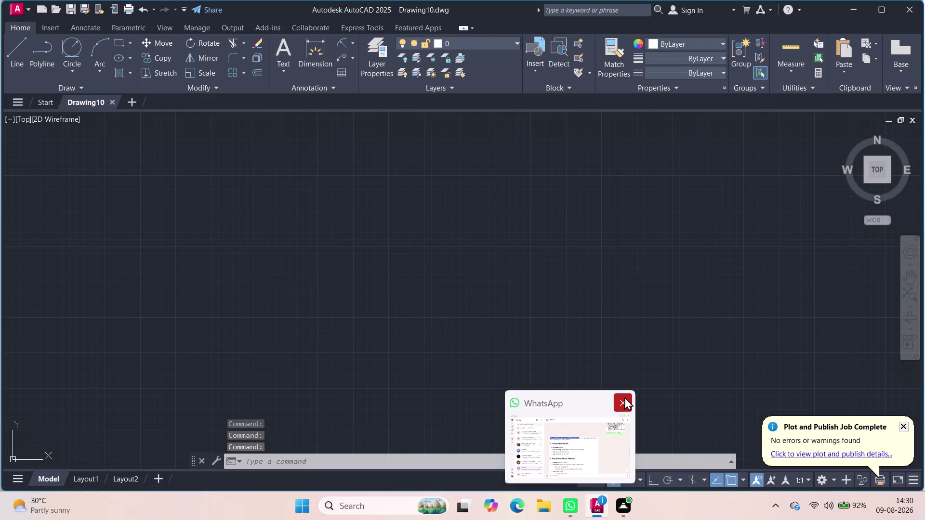
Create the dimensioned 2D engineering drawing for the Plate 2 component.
Dismiss the WhatsApp preview and start a circle centred left of the drawing centre, with Ortho on.
click(624, 397)
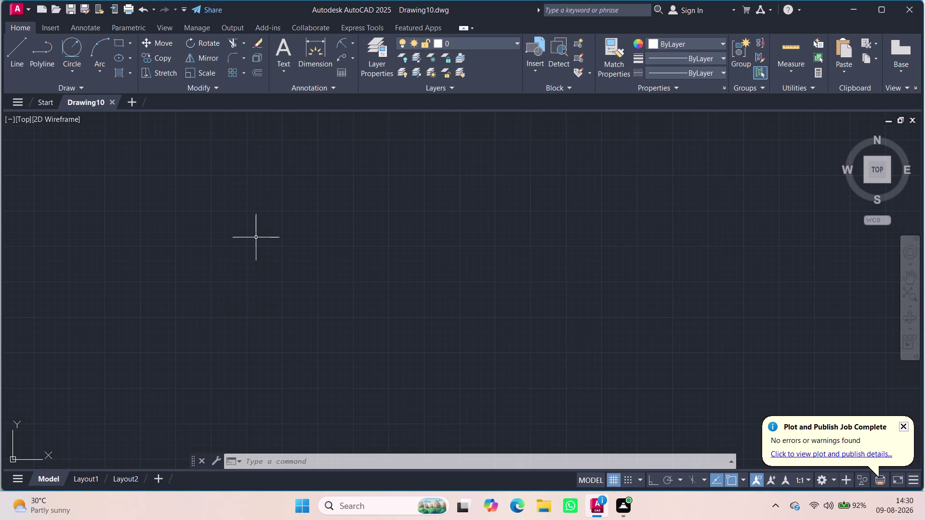
key(c)
key(Return)
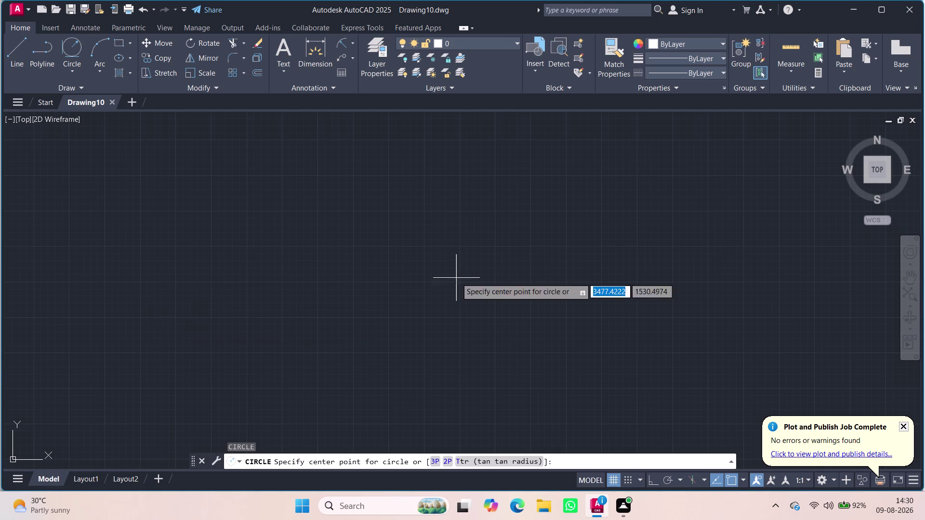
click(246, 266)
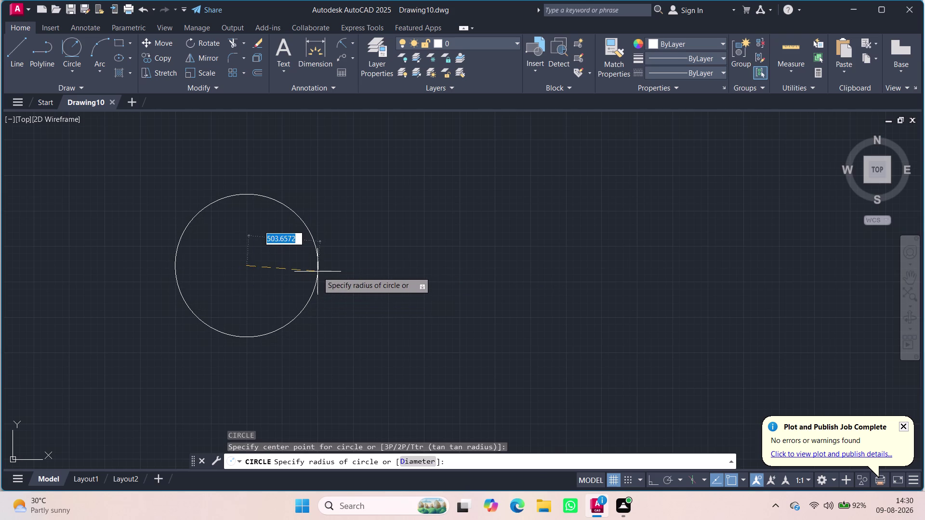
click(655, 483)
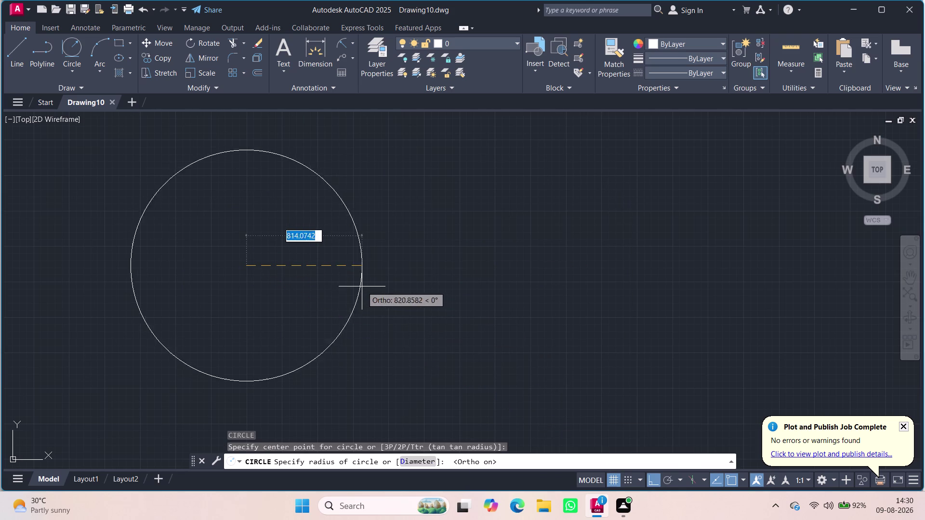
Give the circle a radius of 30 and begin another circle command.
scroll(down, 3)
scroll(up, 3)
scroll(up, 3)
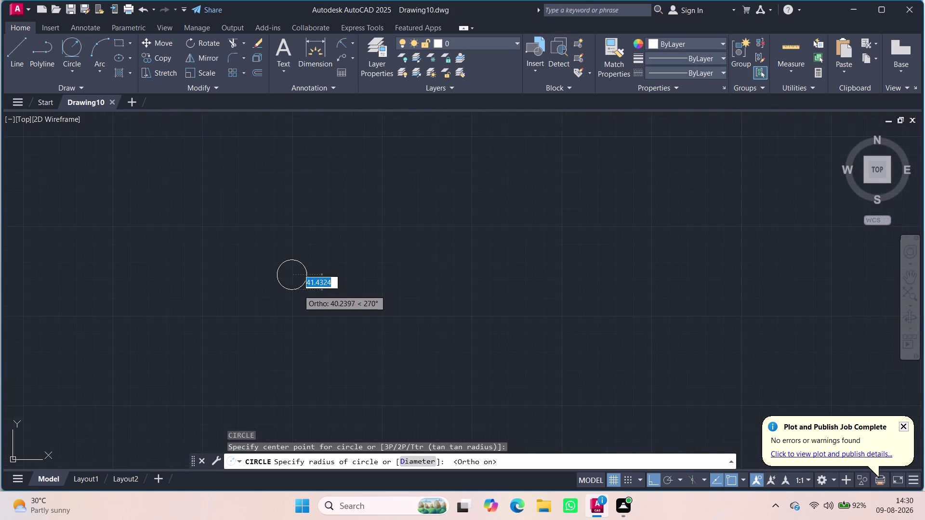
scroll(up, 3)
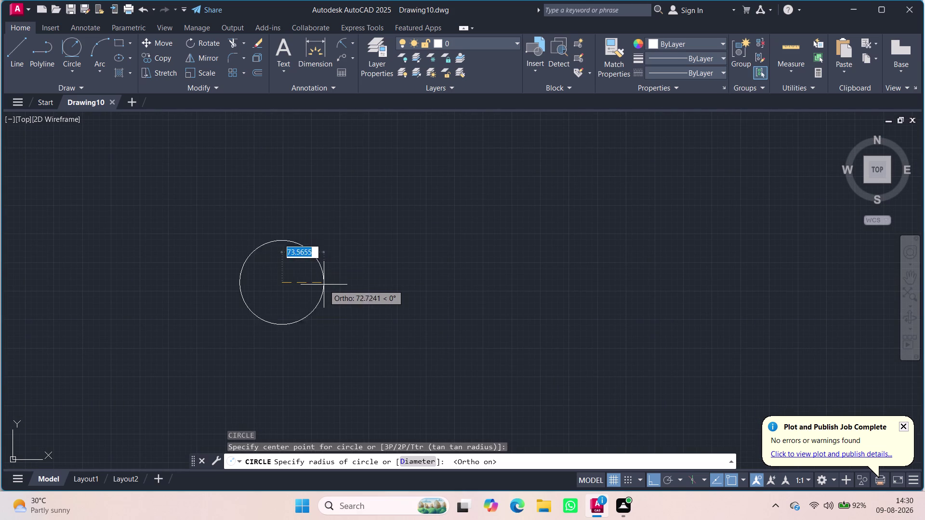
scroll(up, 3)
scroll(up, 3)
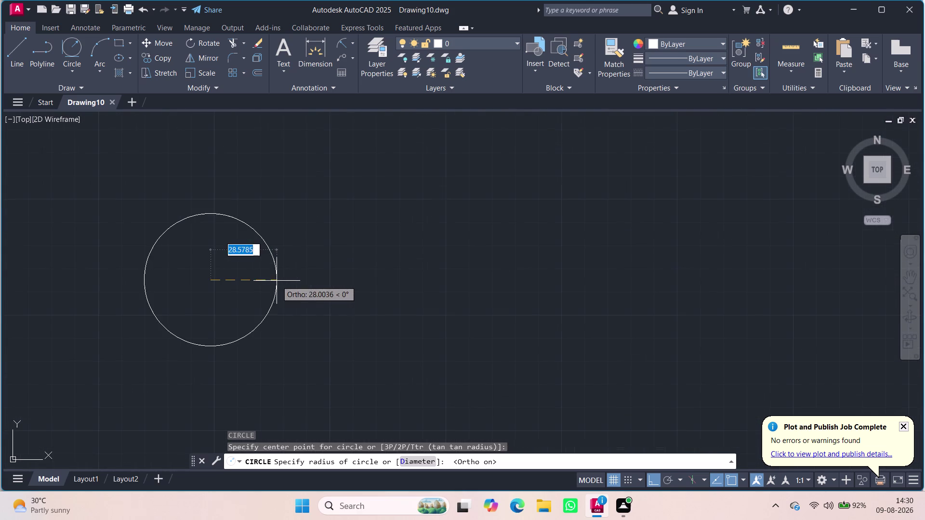
scroll(up, 3)
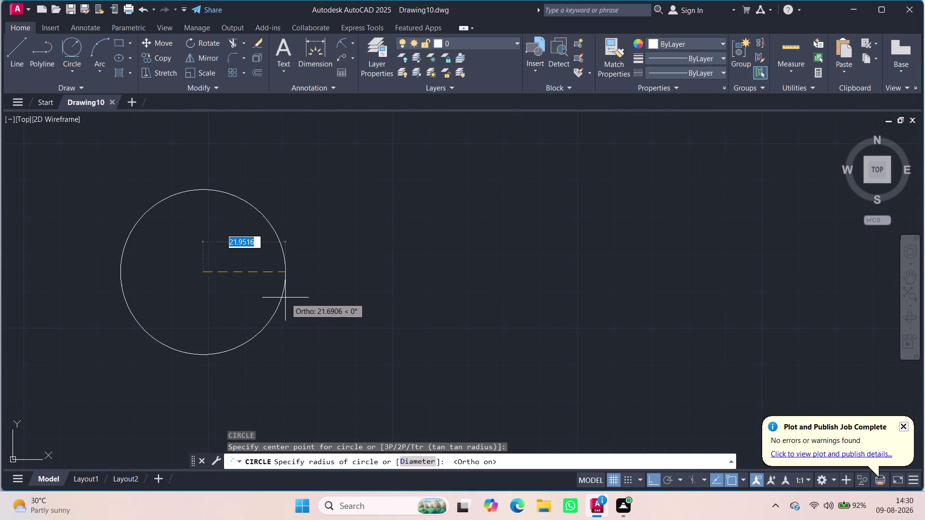
scroll(down, 3)
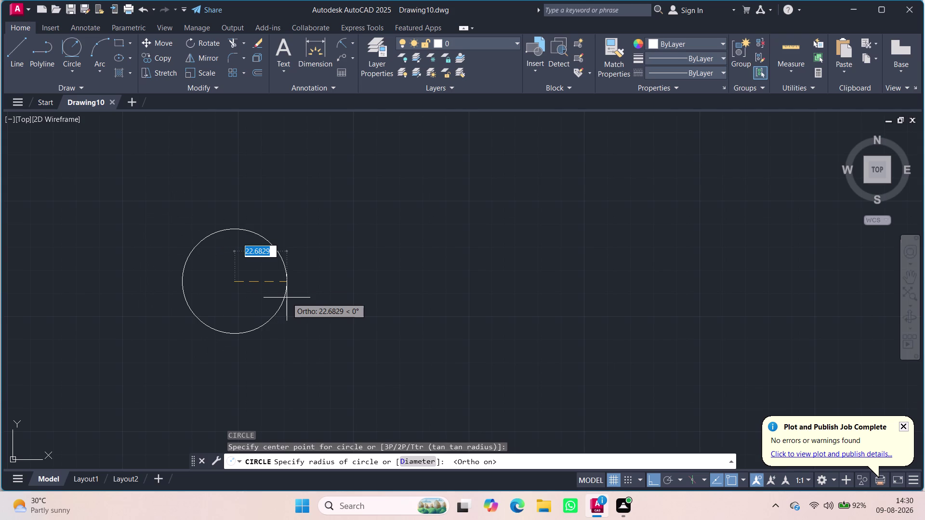
text(30)
key(Return)
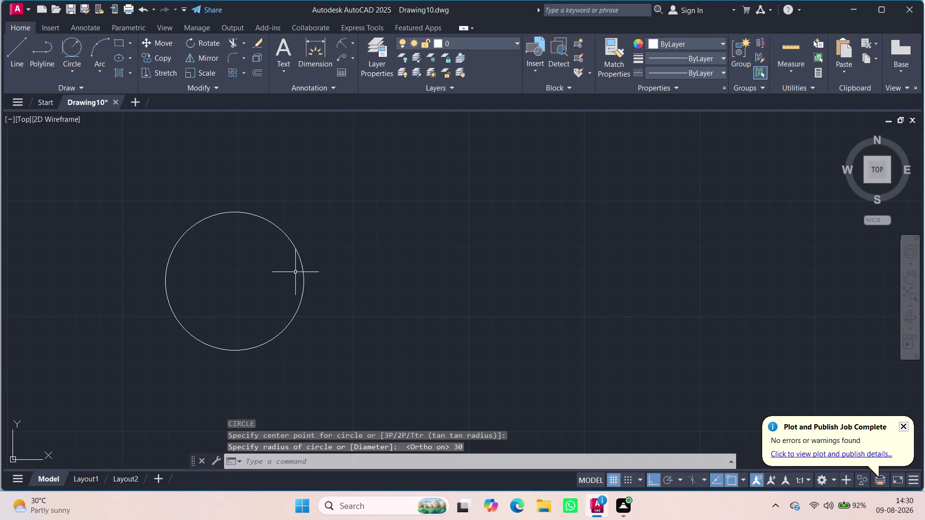
key(c)
key(Return)
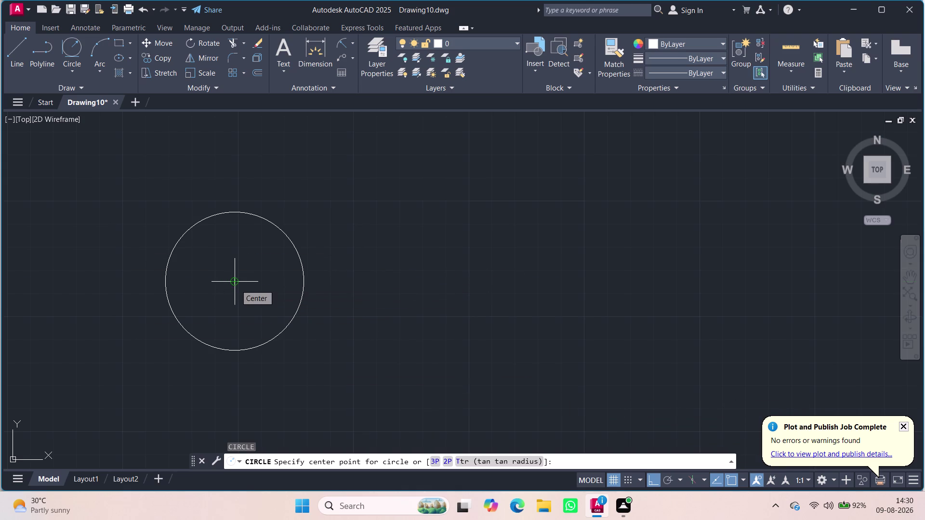
Draw a diameter-20 circle on the radius-30 circle's centre.
click(242, 286)
key(ctrl+z)
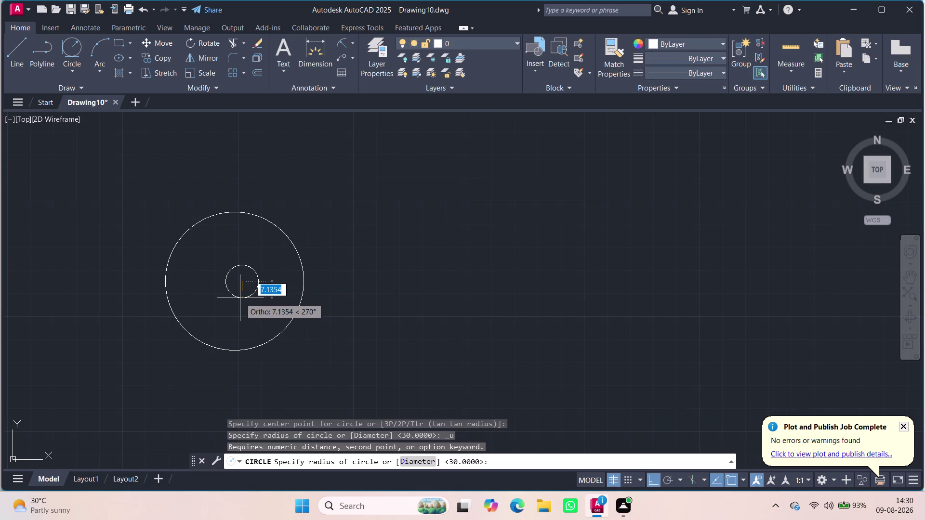
key(Escape)
key(space)
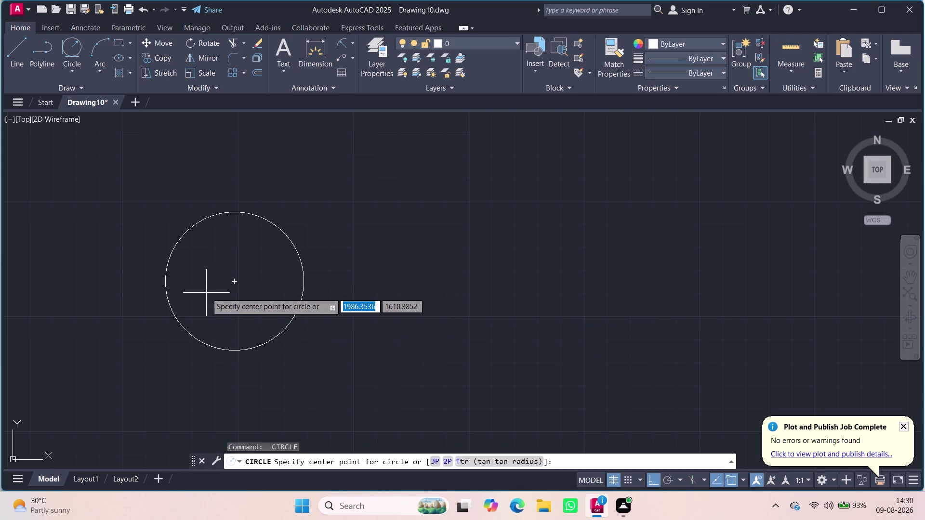
click(238, 282)
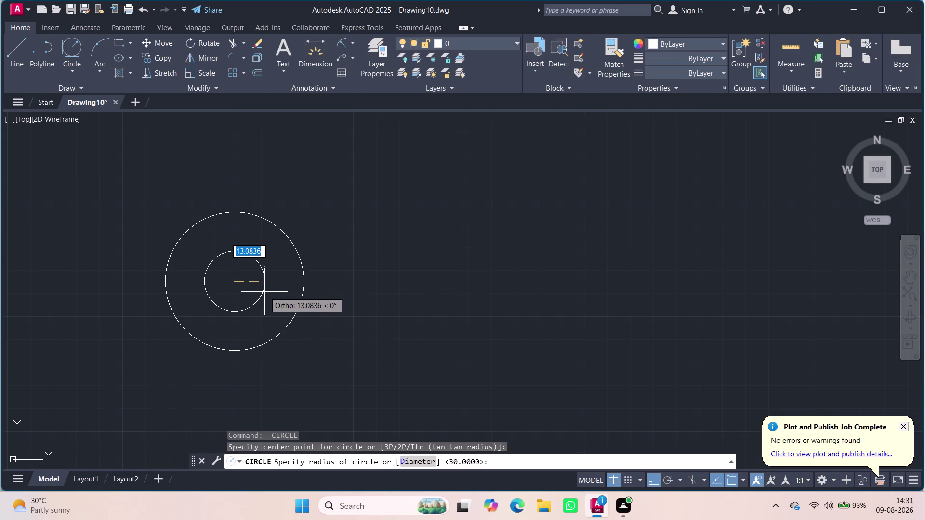
key(d)
key(Return)
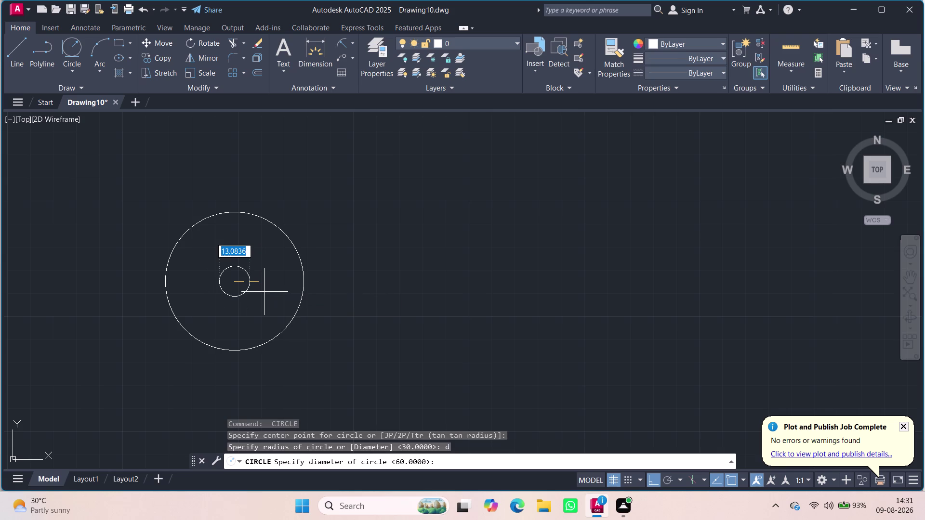
text(20)
key(Return)
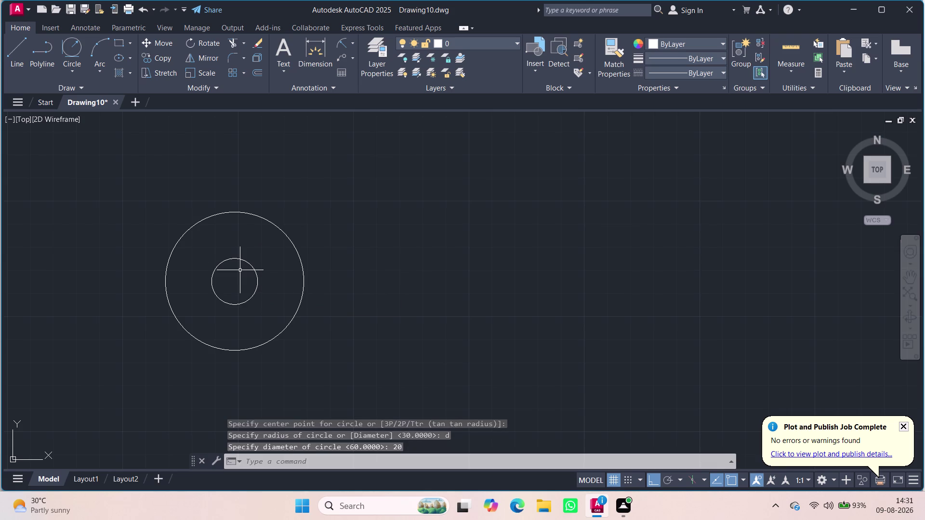
Draw a diameter-30 circle on the same shared centre.
key(space)
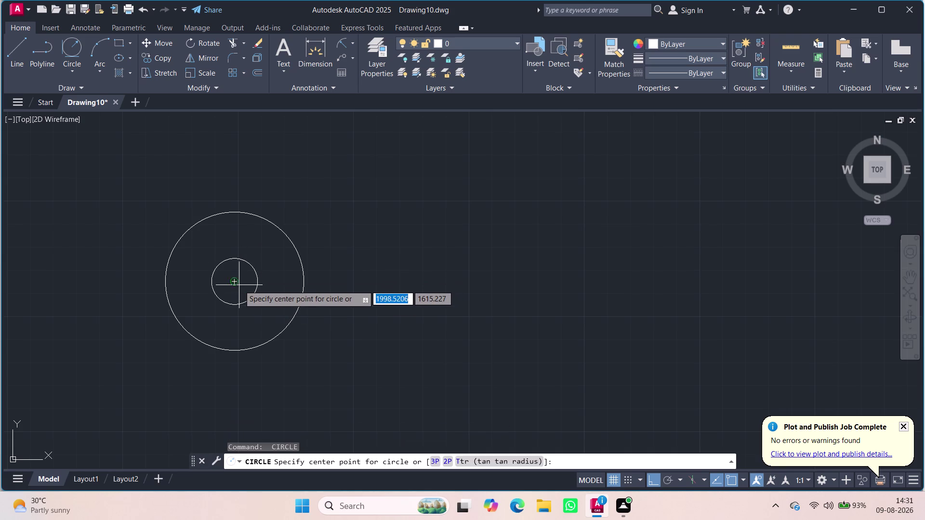
click(237, 284)
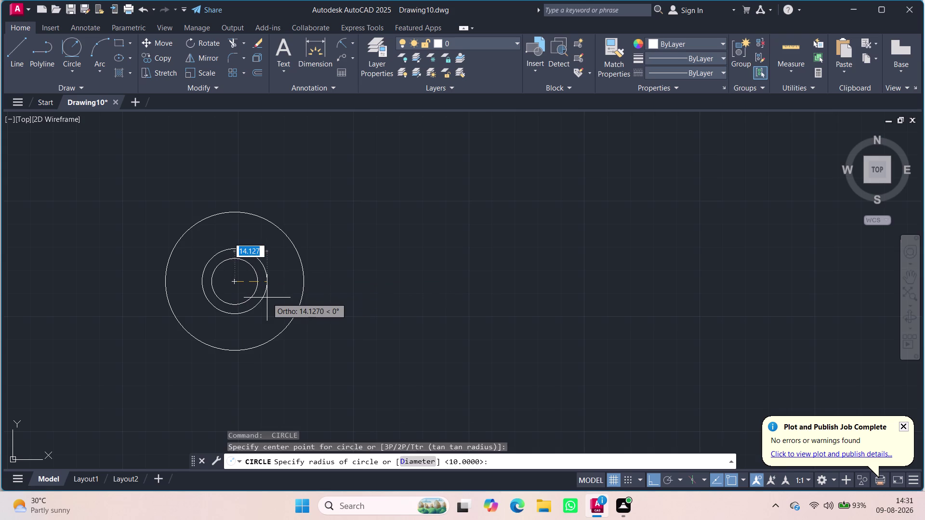
key(3)
key(BackSpace)
key(d)
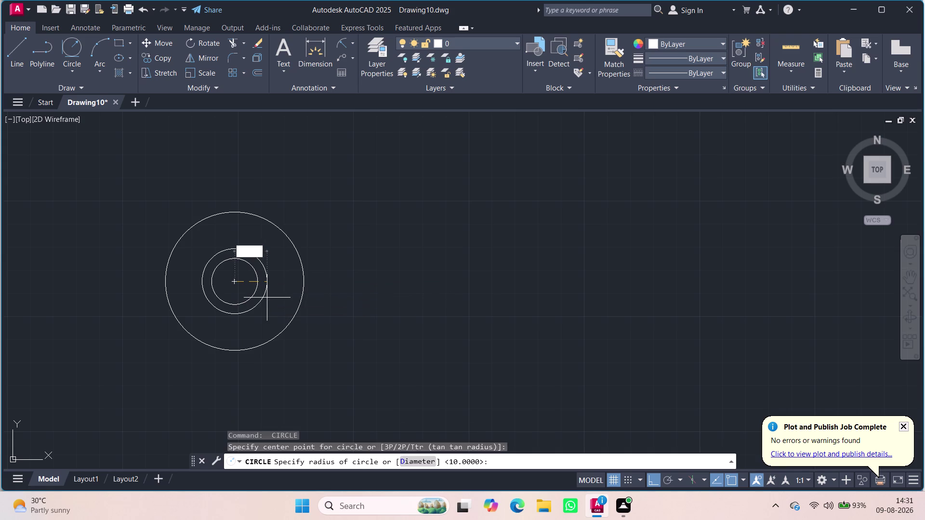
key(Return)
text(30)
key(Return)
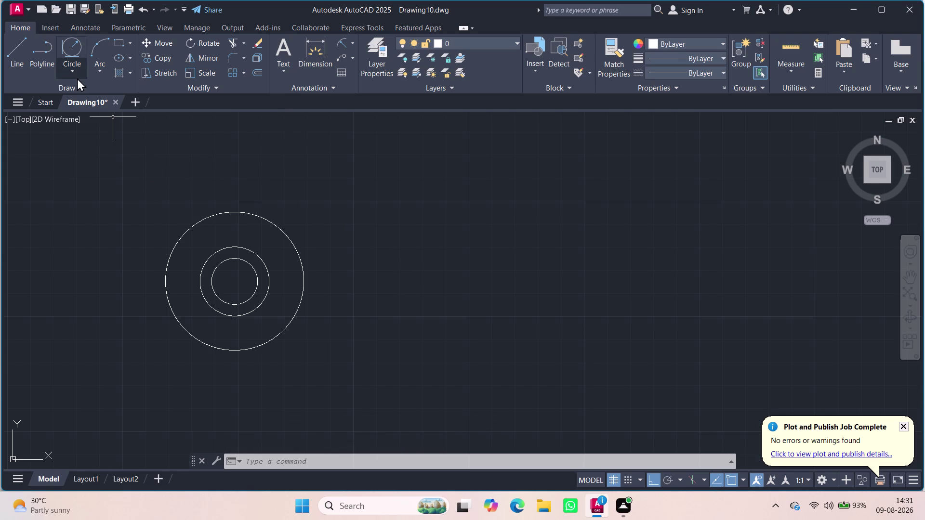
Draw equal horizontal lines rightward from the outer circle's top and bottom quadrants.
key(l)
key(Return)
click(231, 214)
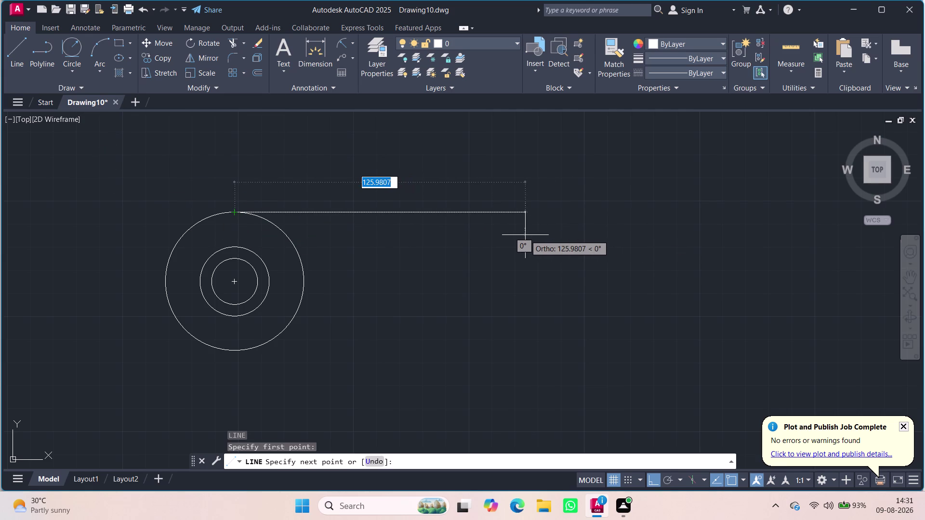
click(460, 238)
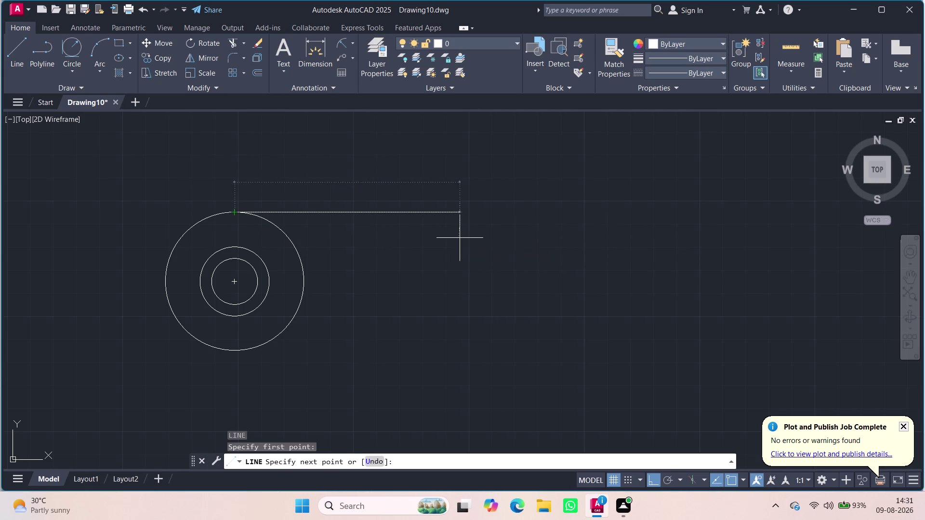
key(Escape)
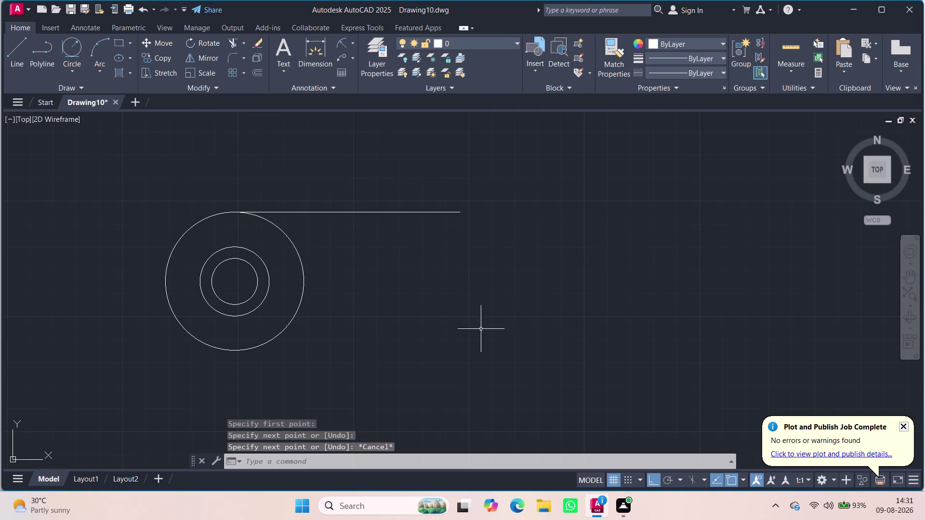
key(space)
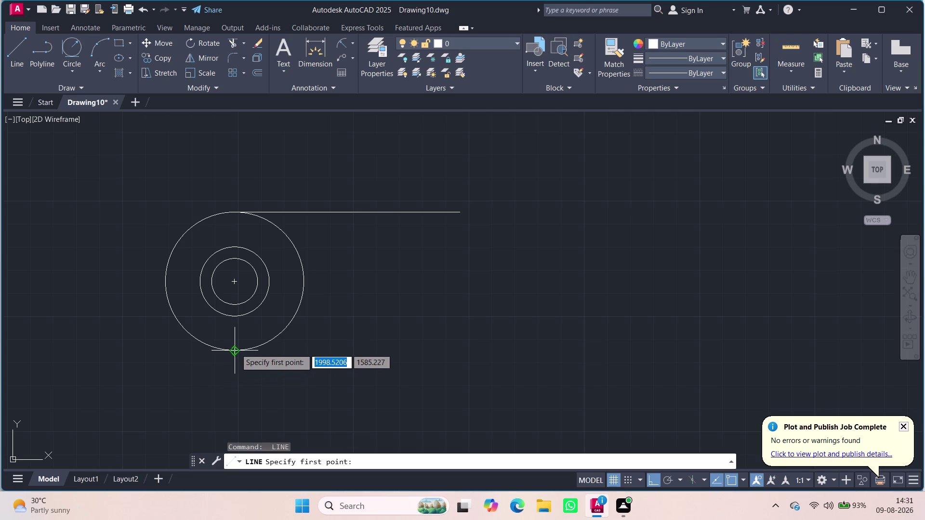
click(236, 349)
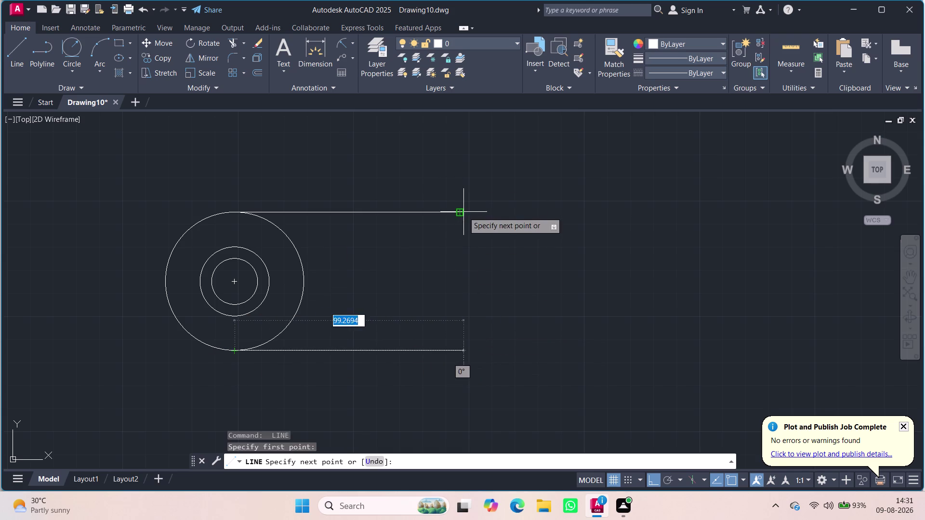
click(463, 352)
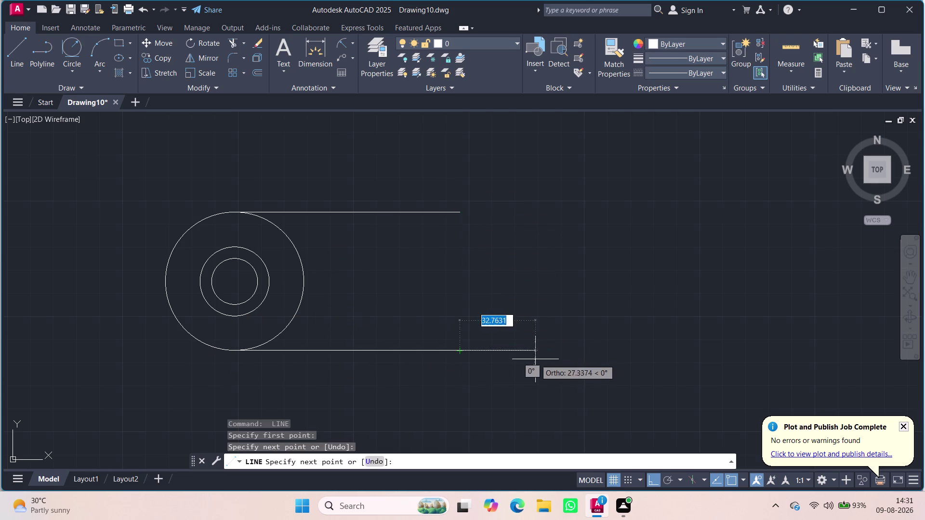
key(Escape)
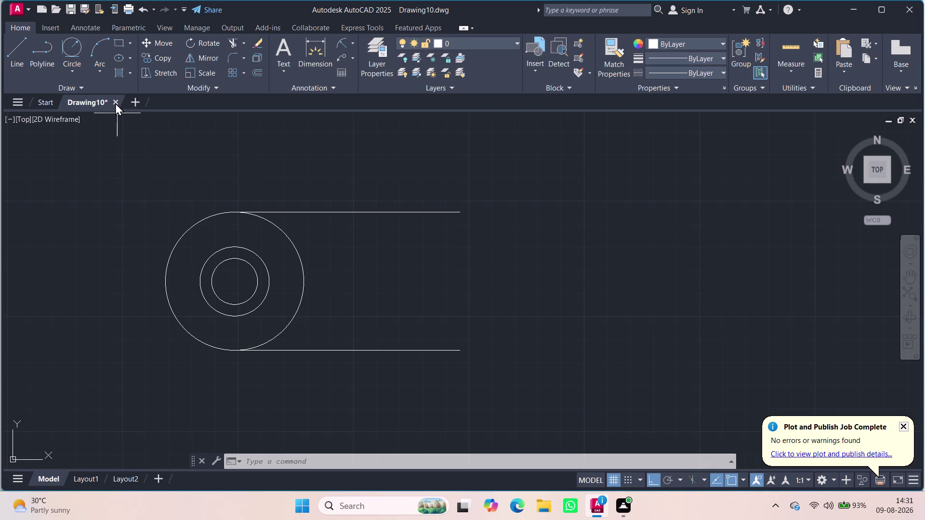
Draw a 48-unit horizontal line right from the circles' centre.
key(l)
key(Return)
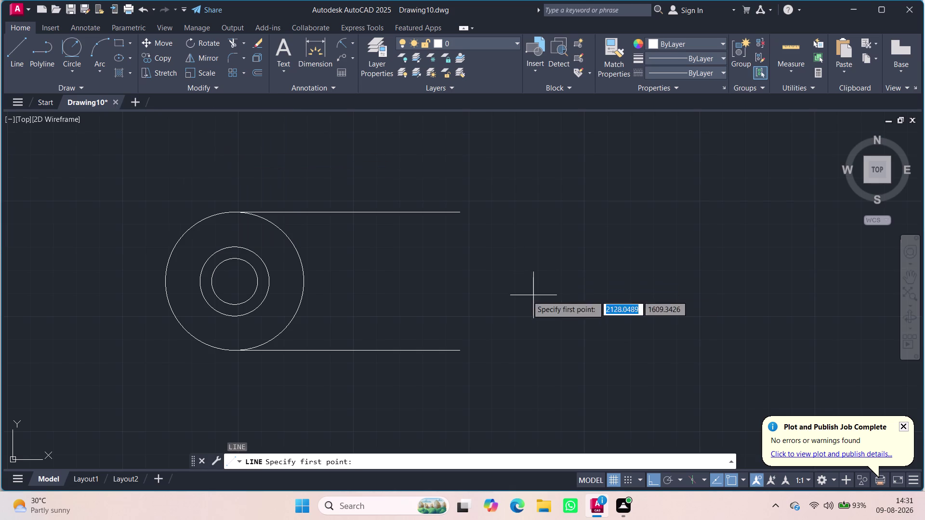
click(234, 281)
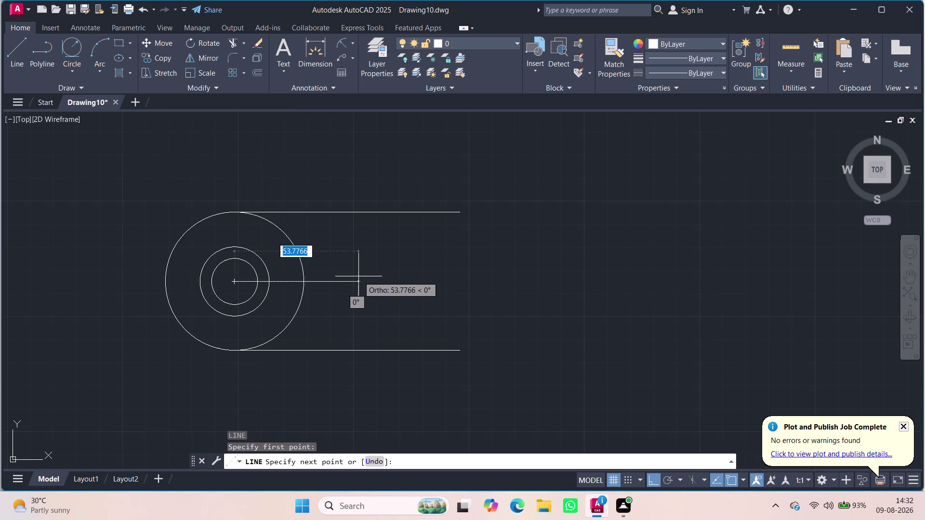
text(48)
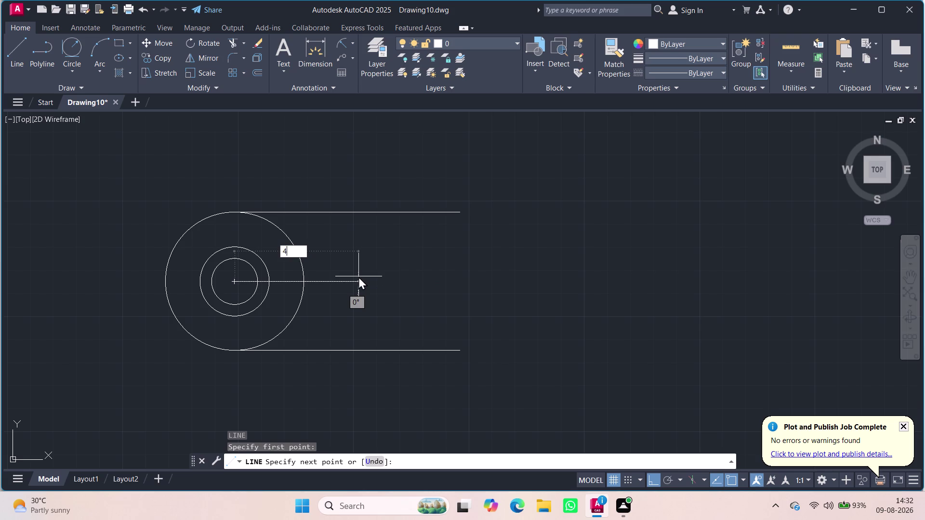
key(Return)
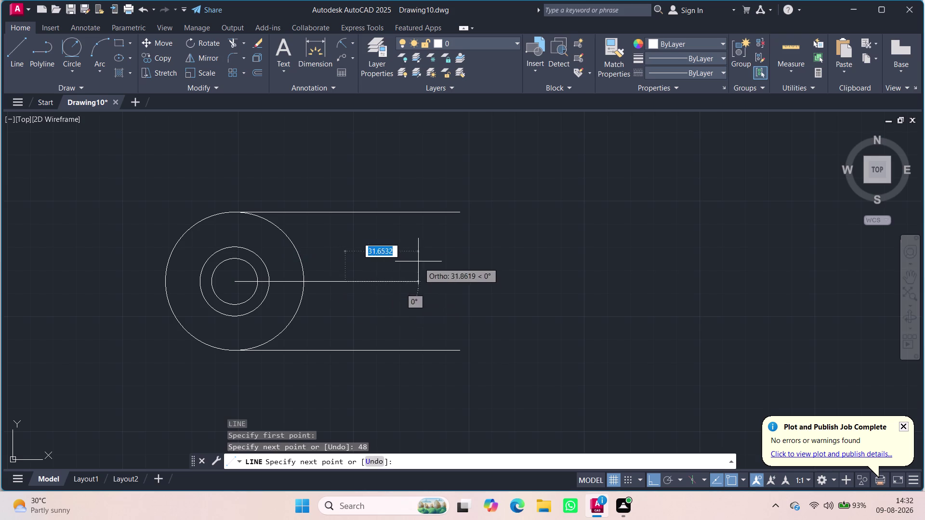
key(Escape)
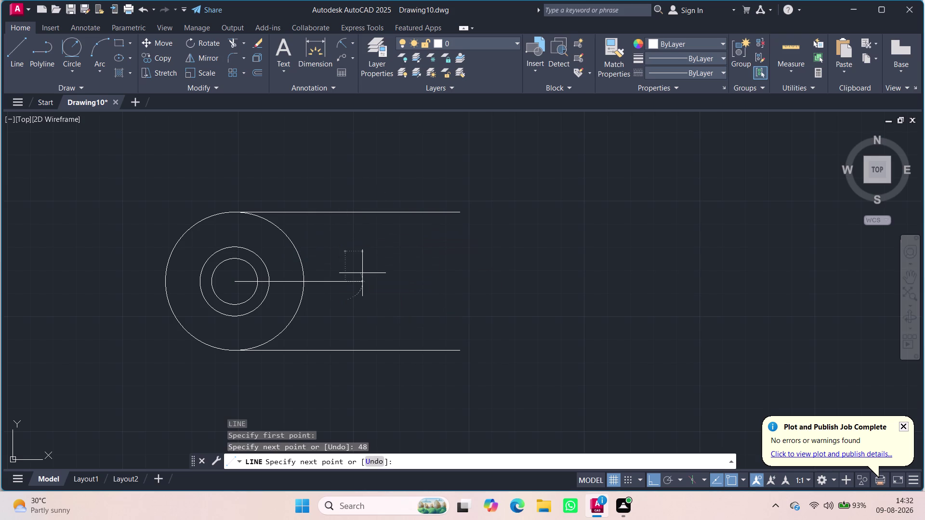
Draw a diameter-10 circle at the centre line's right end.
key(c)
key(Return)
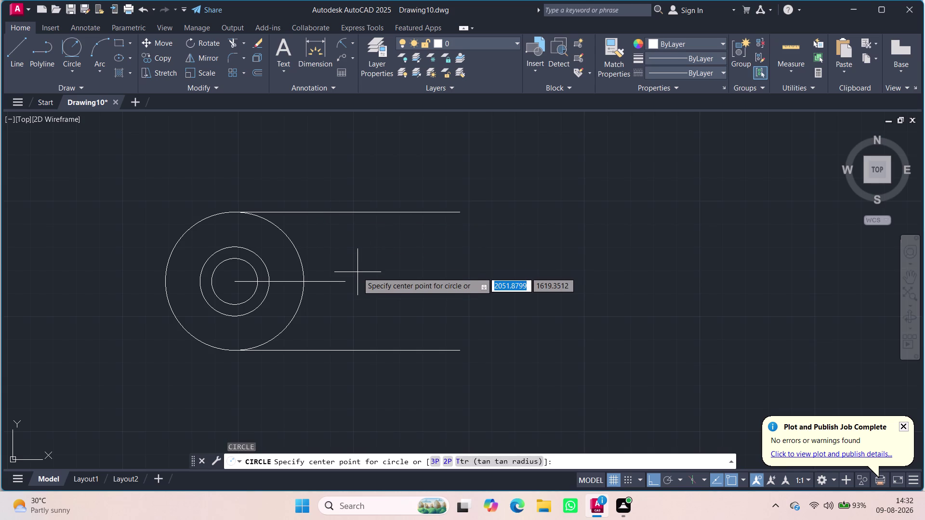
click(346, 283)
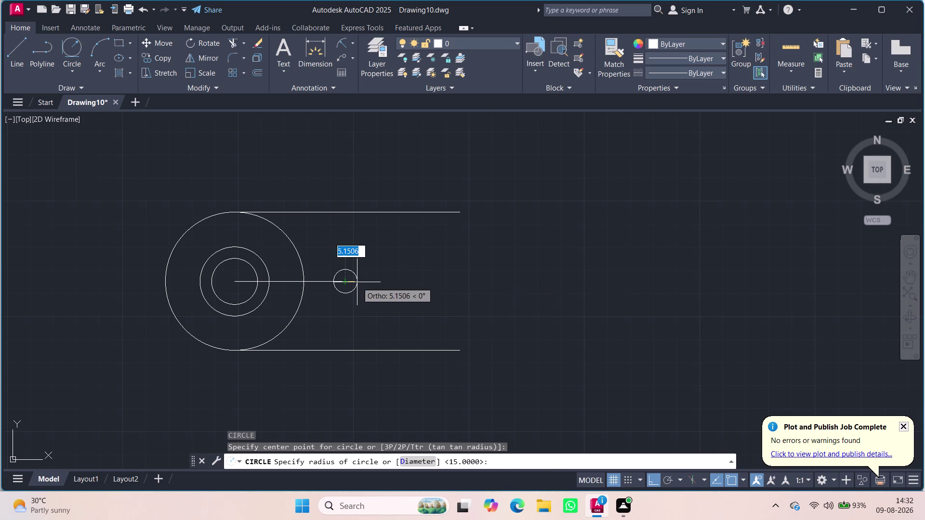
key(d)
key(Return)
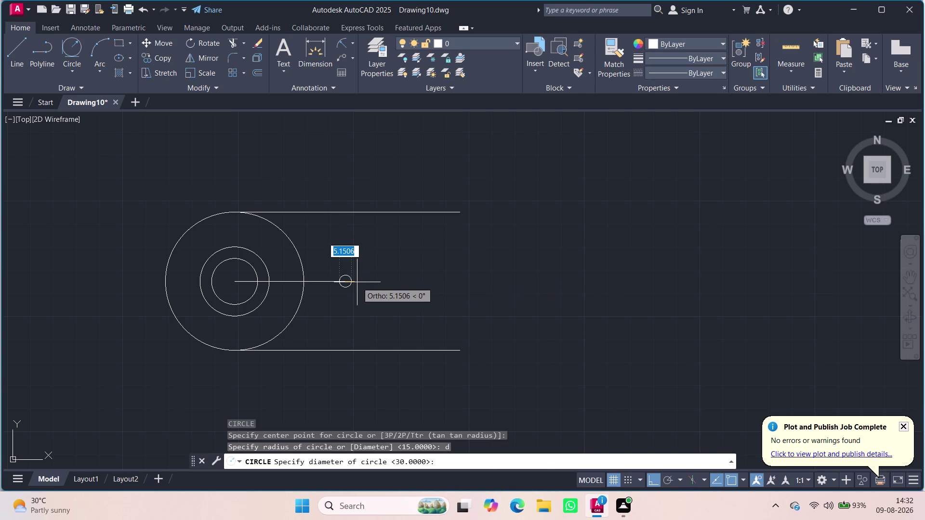
text(10)
key(Return)
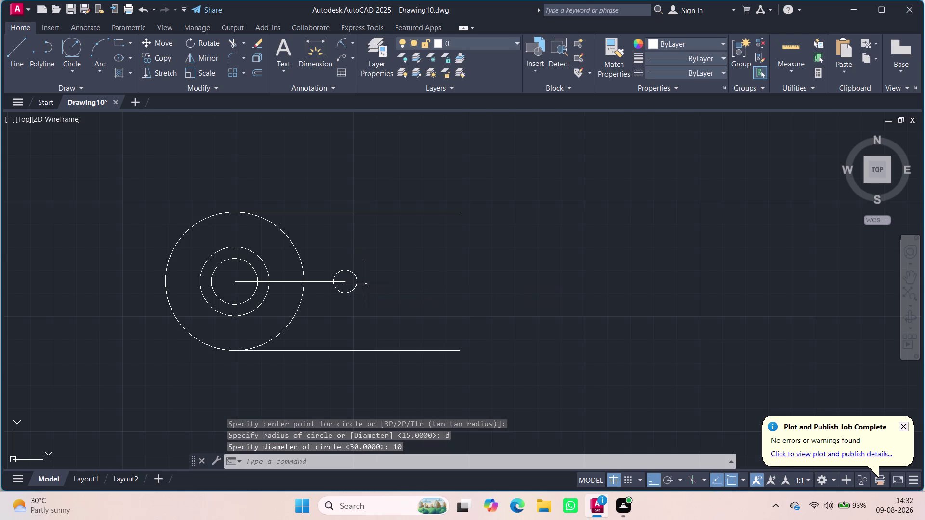
Delete the short centre line and draw a long horizontal line through the bosses.
click(316, 281)
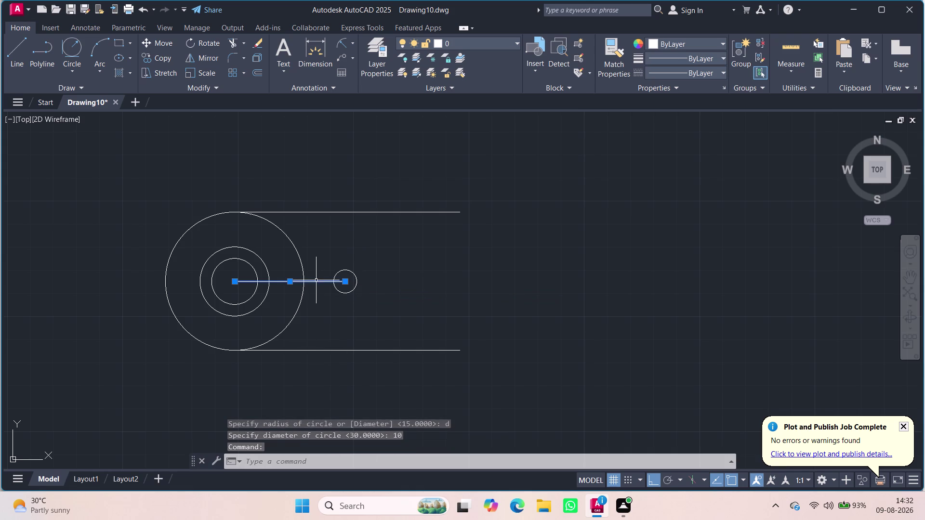
key(Delete)
key(l)
key(Return)
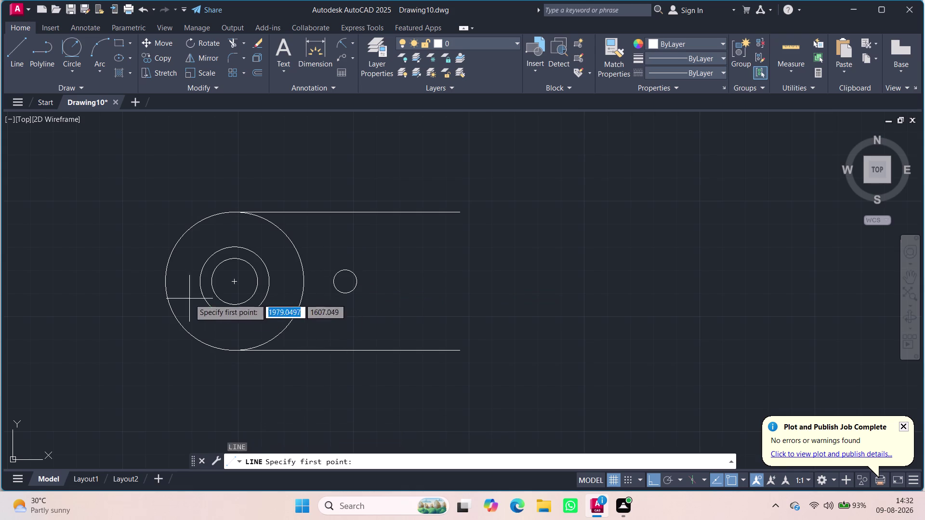
click(120, 282)
click(719, 316)
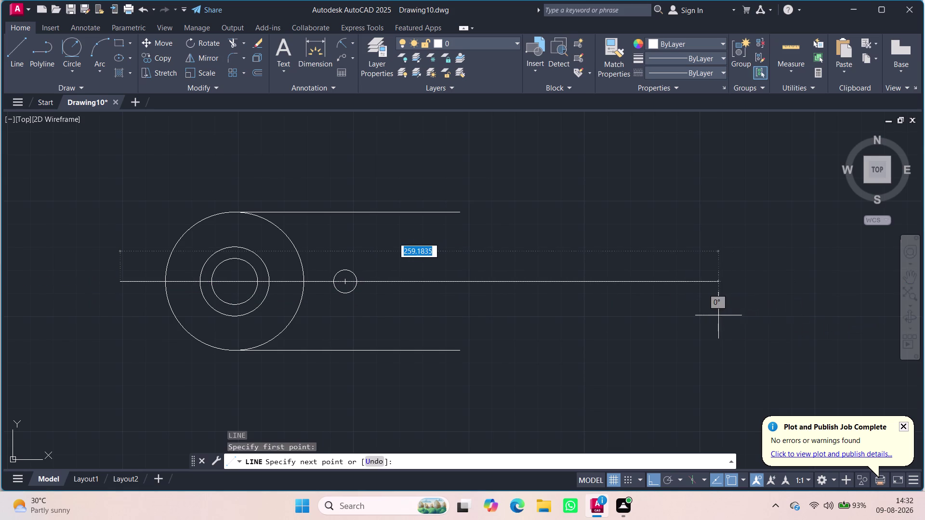
key(Escape)
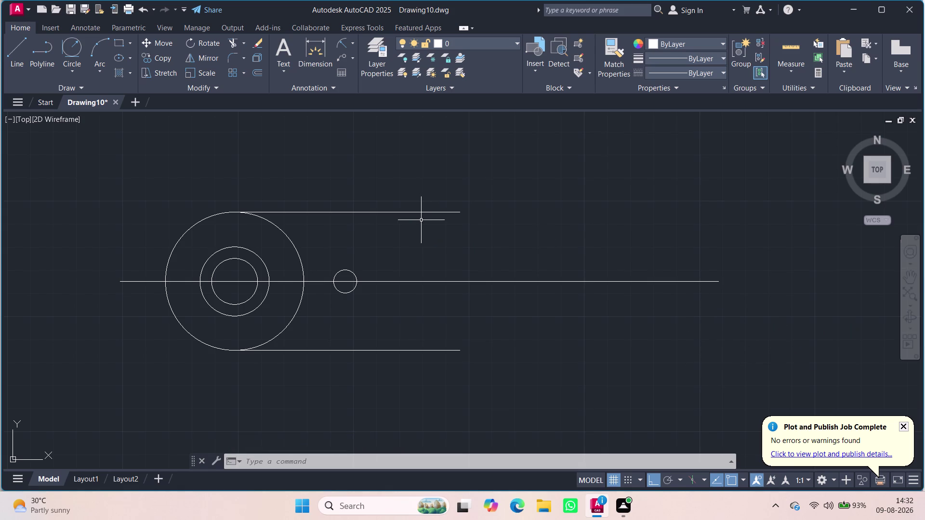
key(l)
key(Return)
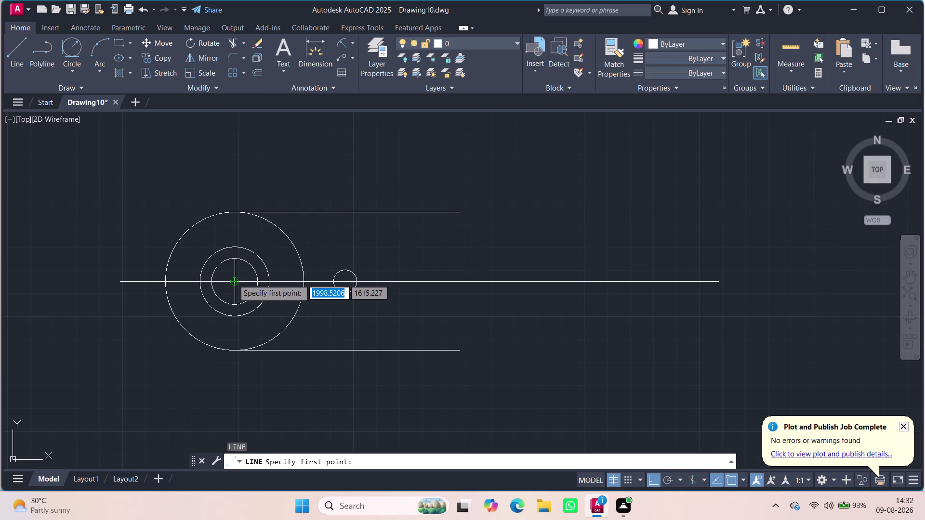
click(233, 280)
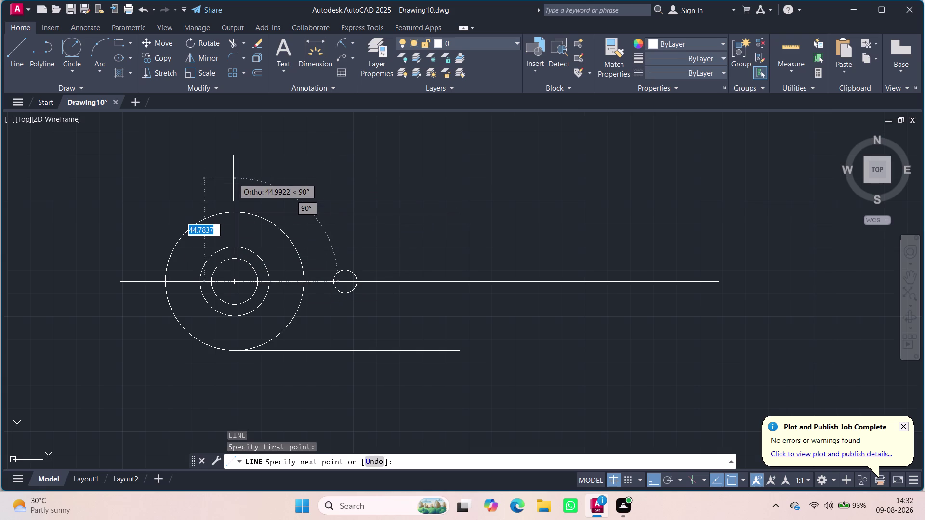
scroll(up, 3)
scroll(up, 3)
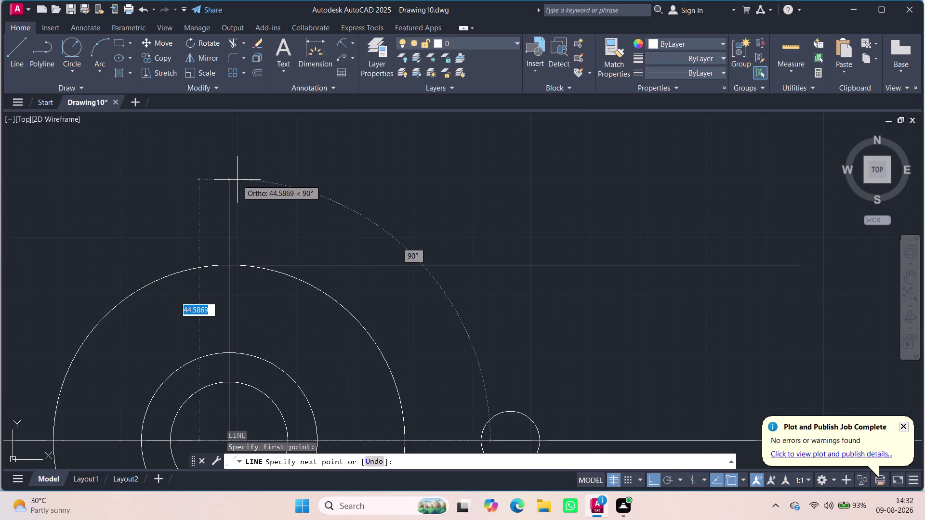
scroll(up, 3)
scroll(down, 3)
scroll(down, 3)
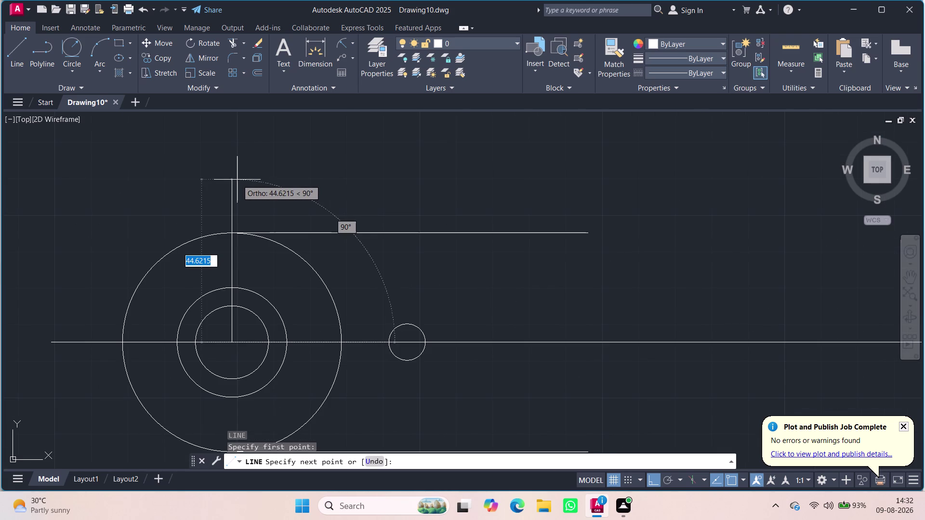
scroll(up, 3)
scroll(up, 3)
scroll(down, 3)
scroll(up, 3)
scroll(up, 3)
scroll(up, 3)
scroll(up, 3)
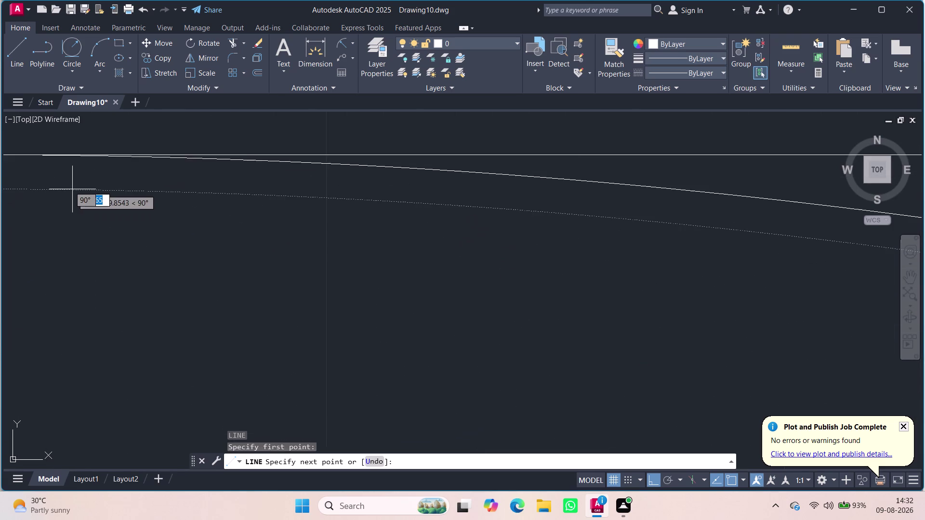
scroll(up, 3)
scroll(down, 3)
scroll(up, 3)
scroll(down, 3)
scroll(down, 3)
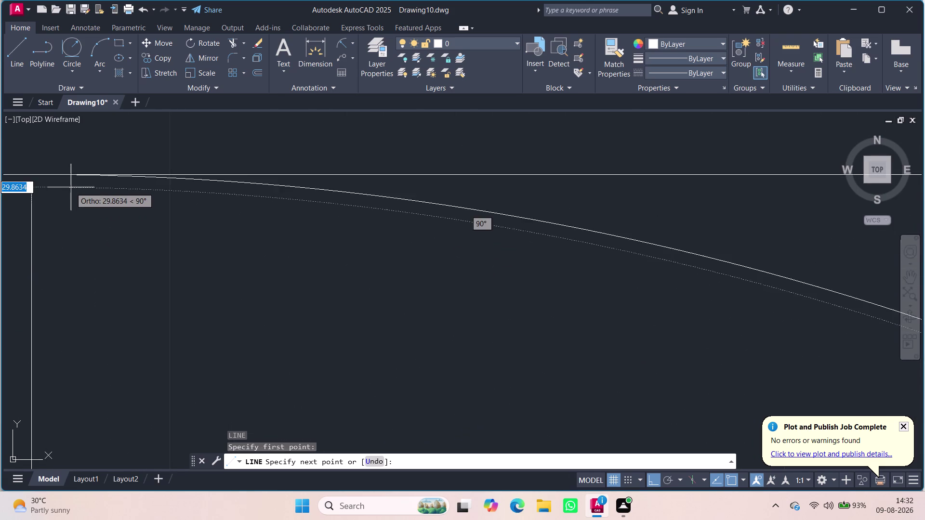
scroll(up, 3)
scroll(down, 3)
scroll(up, 3)
scroll(down, 3)
scroll(up, 3)
scroll(down, 3)
scroll(down, 3)
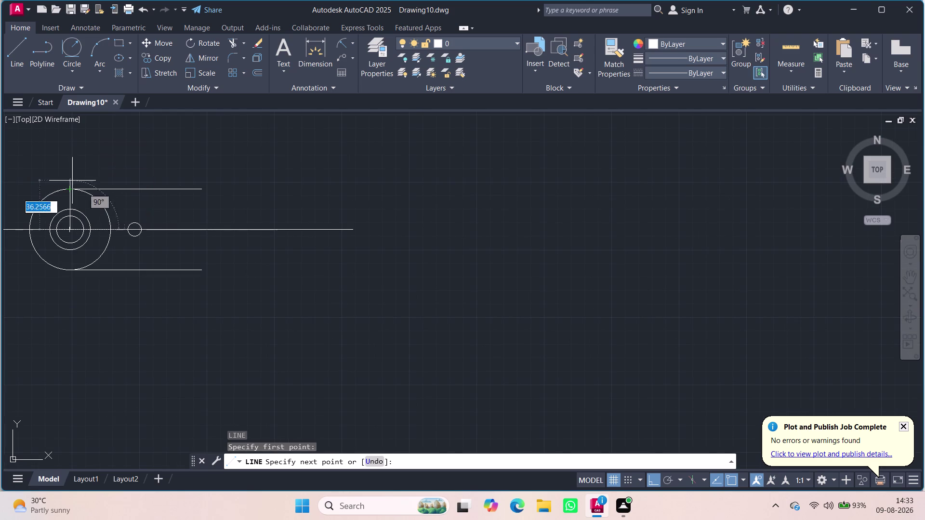
middle_drag(110, 311, 331, 301)
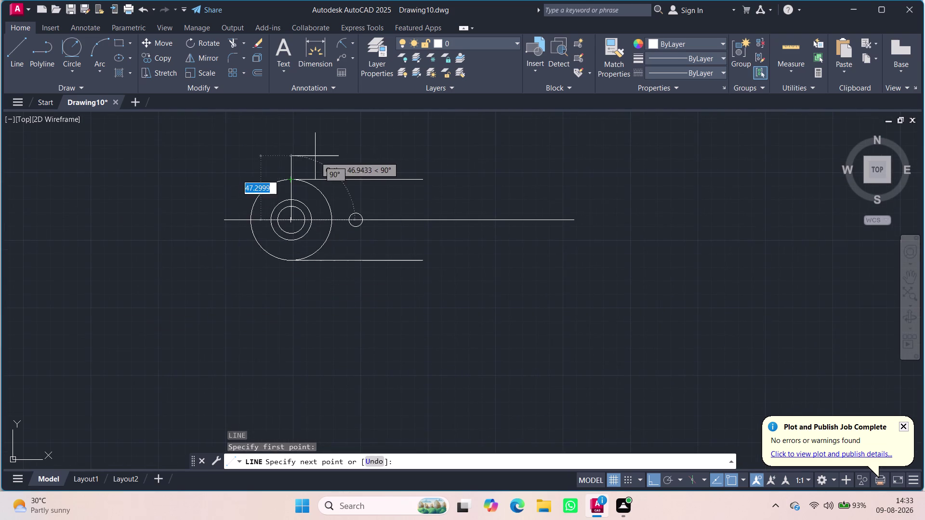
scroll(up, 3)
scroll(up, 3)
scroll(down, 3)
scroll(up, 3)
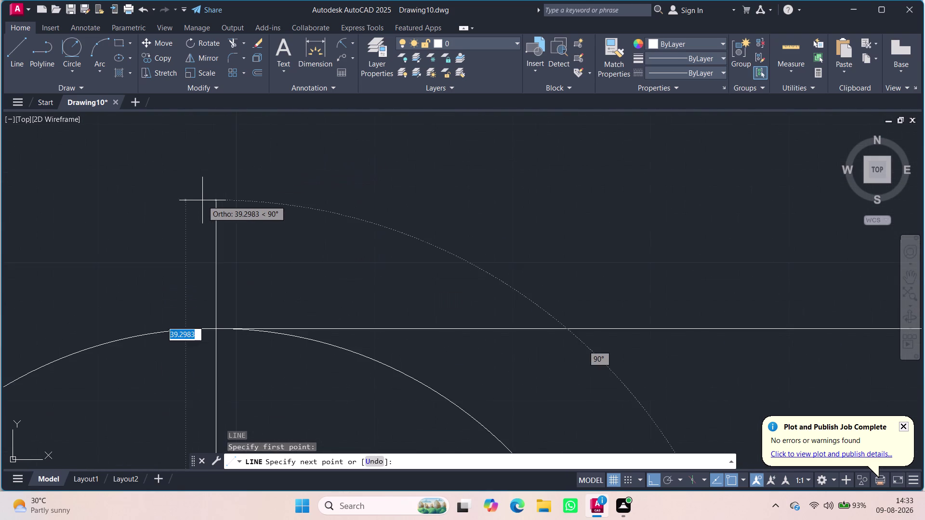
scroll(down, 3)
scroll(down, 3)
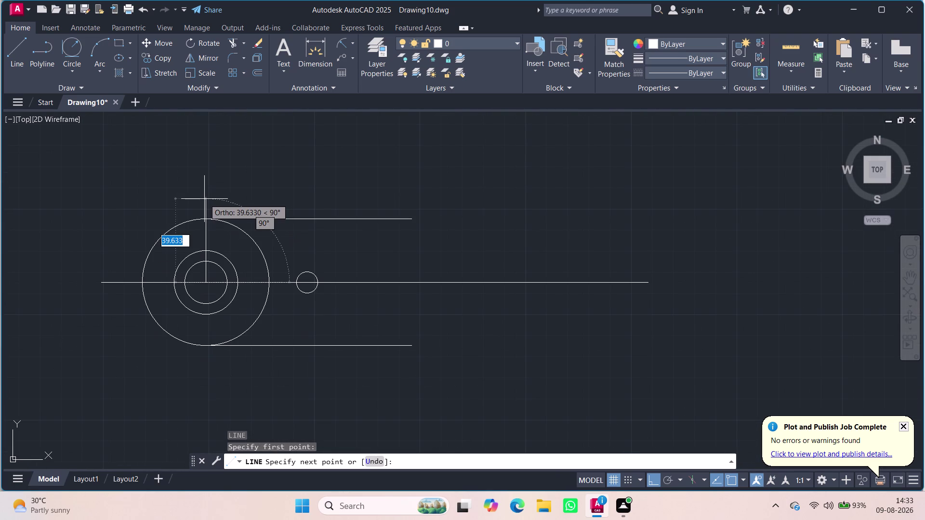
scroll(up, 3)
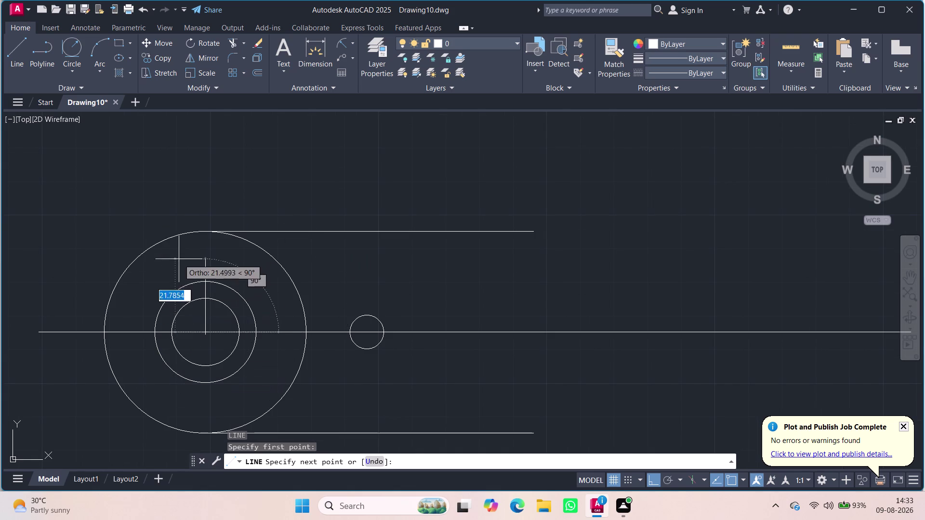
key(Escape)
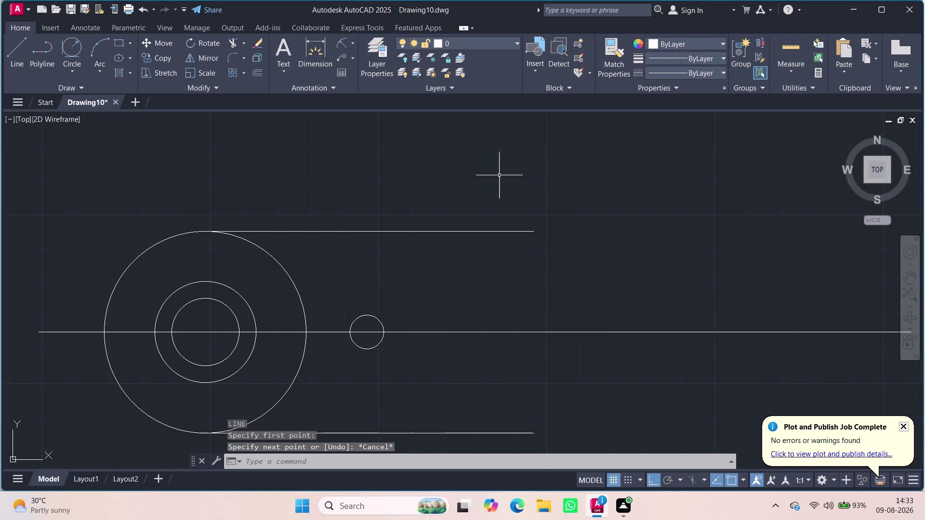
Select and delete the top tangent line.
double_click(461, 237)
drag(455, 234, 457, 221)
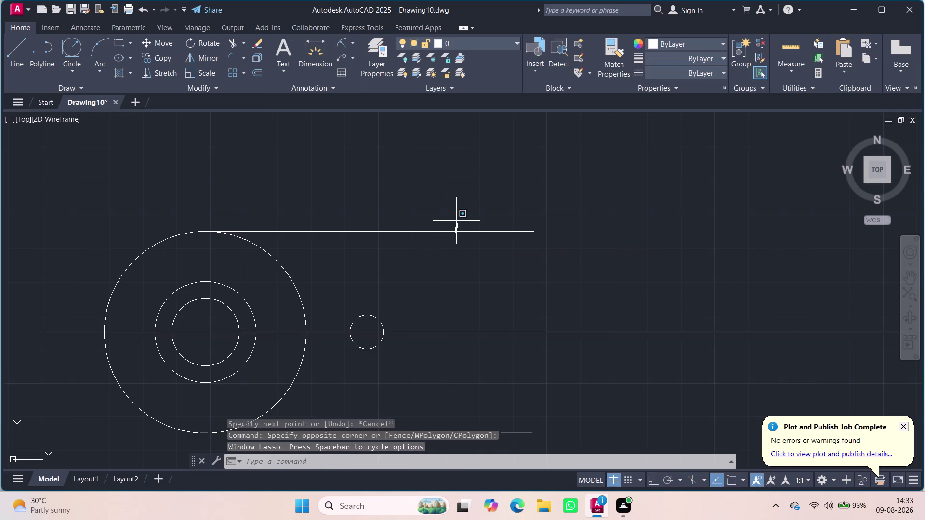
drag(456, 221, 451, 238)
click(446, 240)
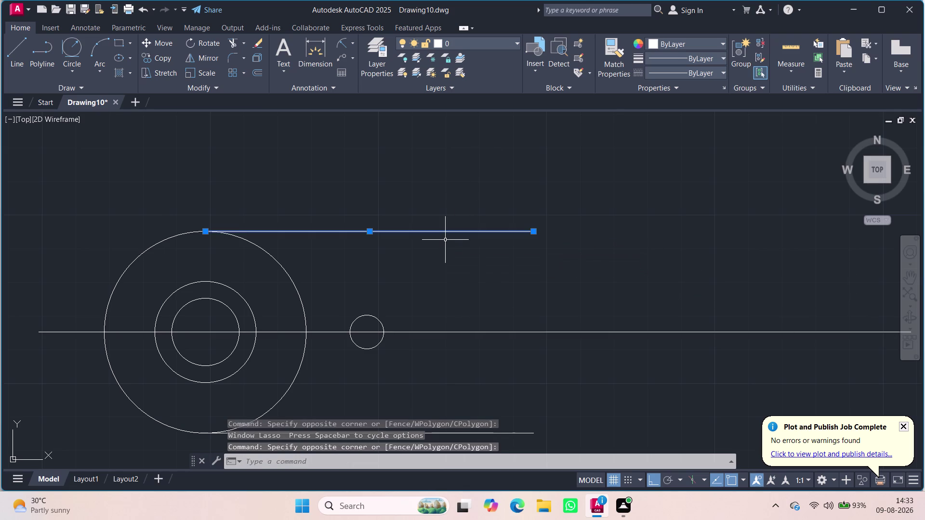
key(Delete)
Draw a 60-unit horizontal line from the large boss's top quadrant.
key(l)
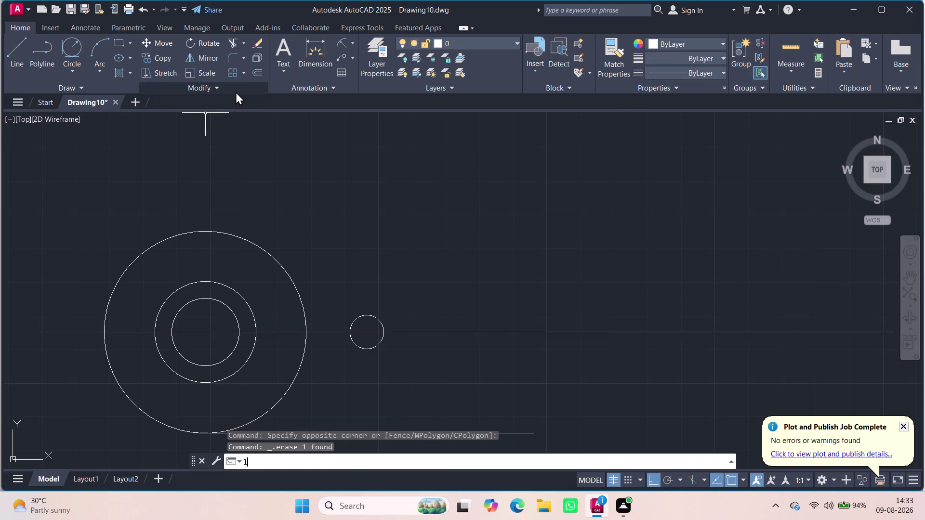
key(Return)
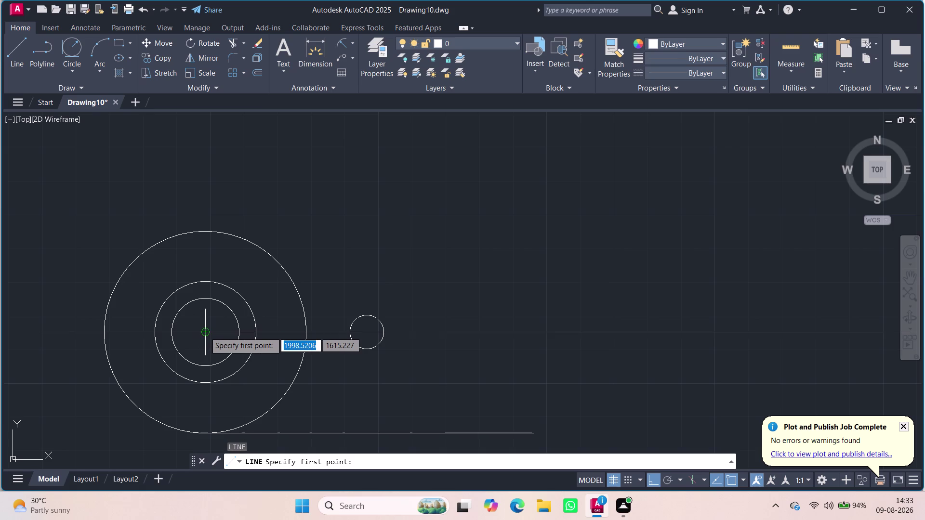
click(203, 233)
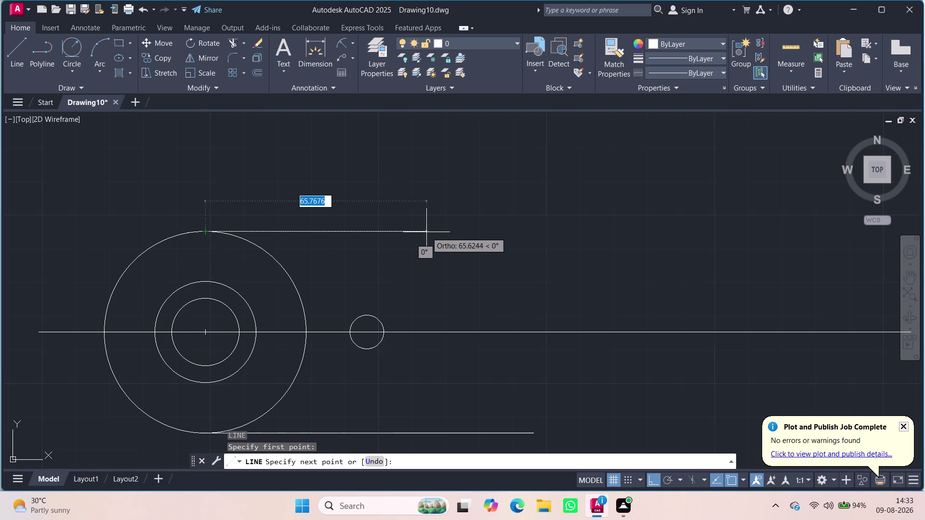
text(60)
key(Return)
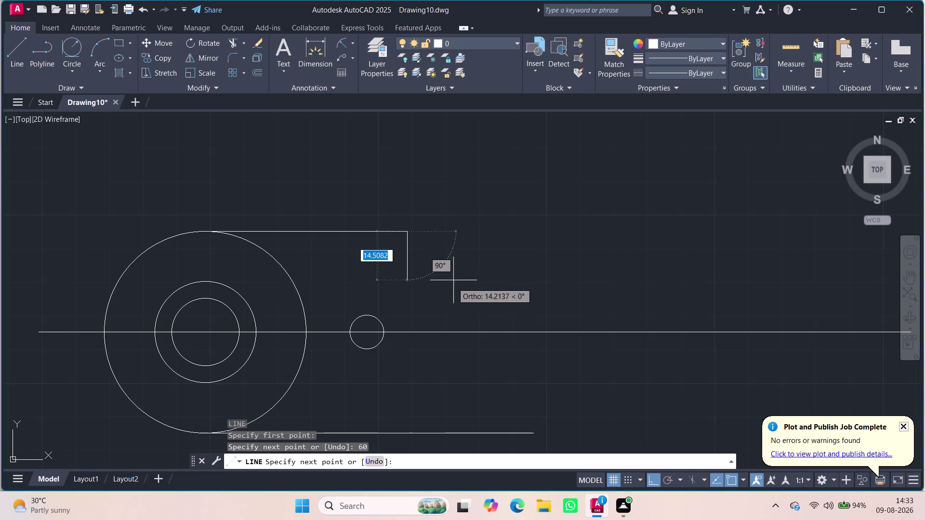
key(Escape)
Select and delete the bottom tangent line.
key(space)
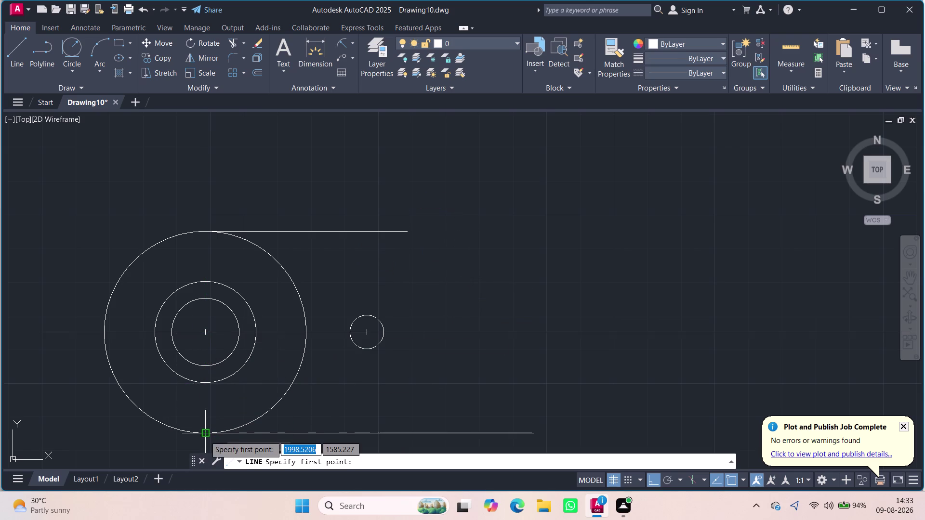
key(Escape)
drag(396, 436, 390, 426)
click(384, 414)
key(Delete)
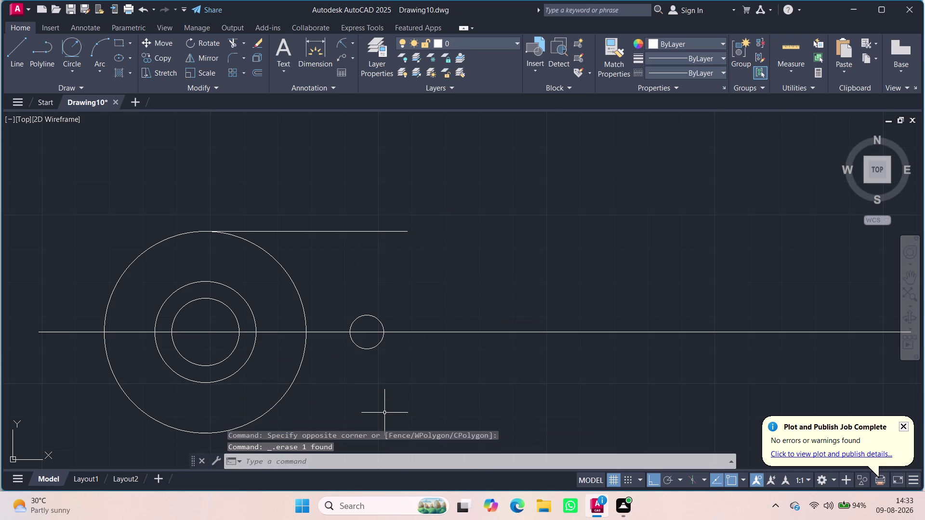
Draw a 60-unit horizontal line right from the large circle's bottom quadrant.
middle_drag(385, 372, 403, 327)
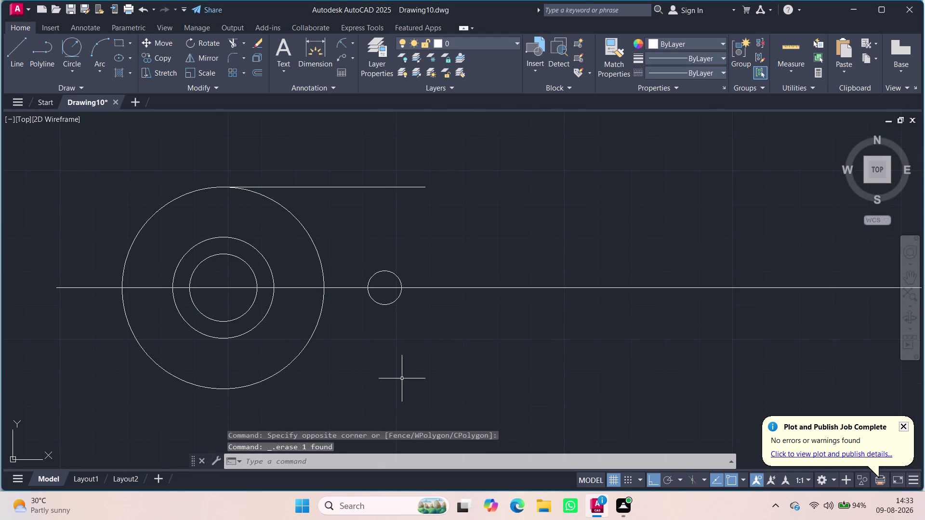
key(l)
key(apostrophe)
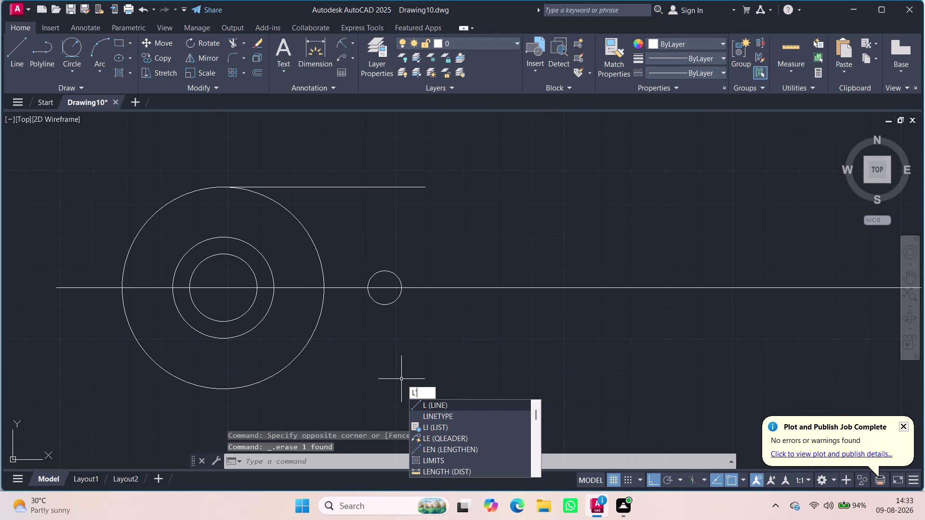
key(BackSpace)
key(Return)
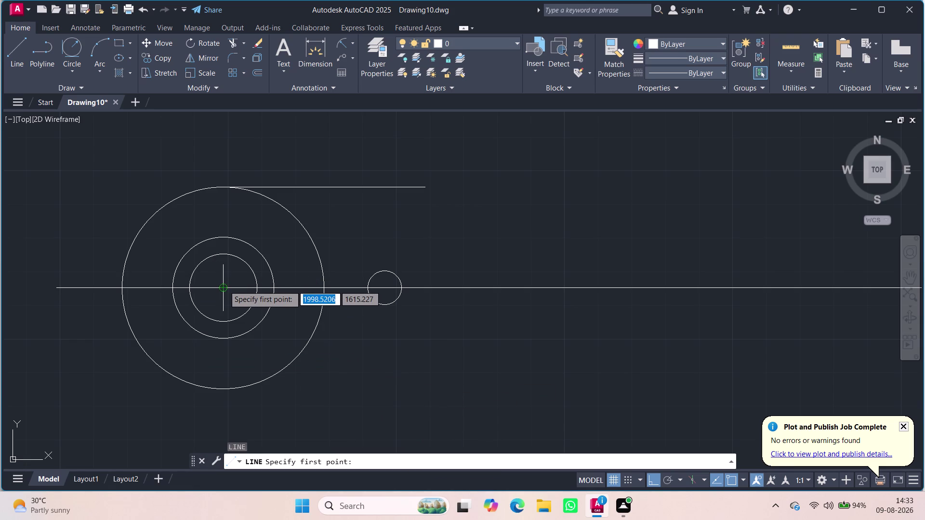
click(224, 390)
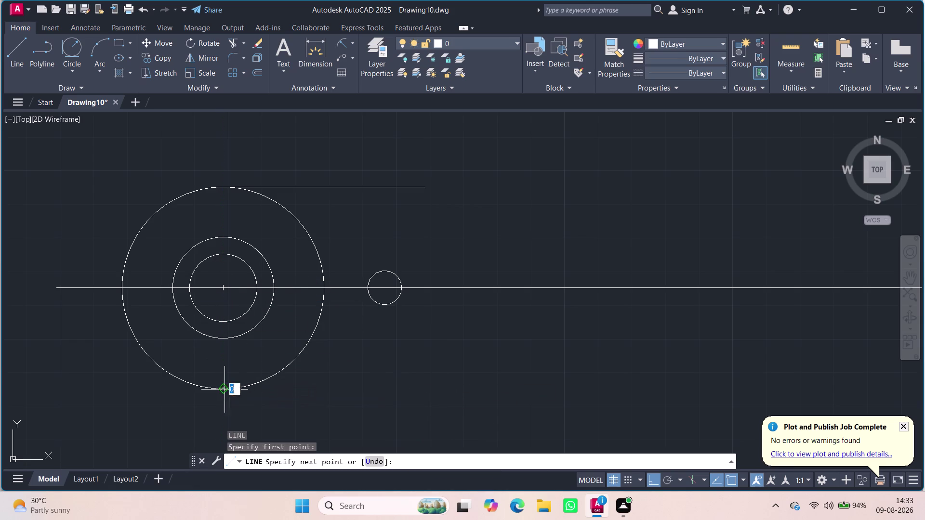
text(60)
key(Return)
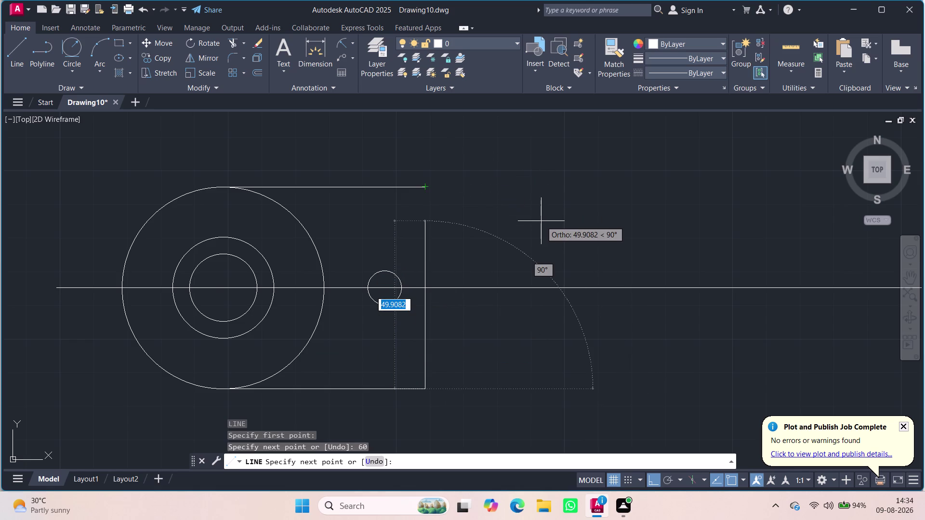
key(Escape)
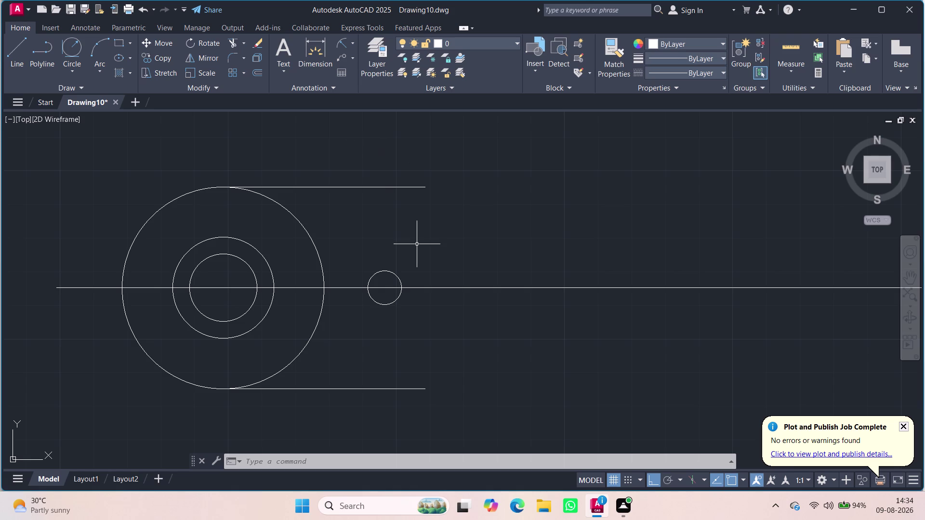
Lasso-select and delete the long horizontal construction line.
click(454, 283)
click(456, 284)
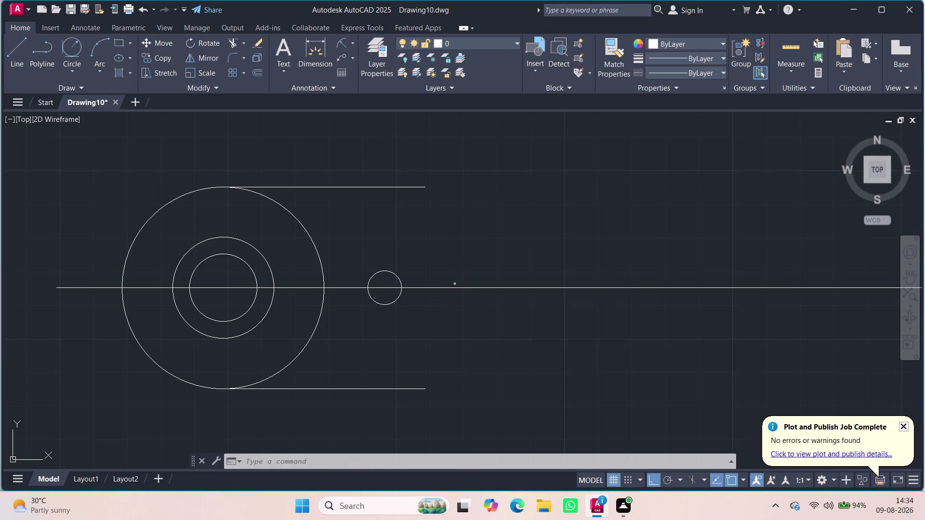
click(447, 290)
click(448, 279)
drag(837, 387, 770, 384)
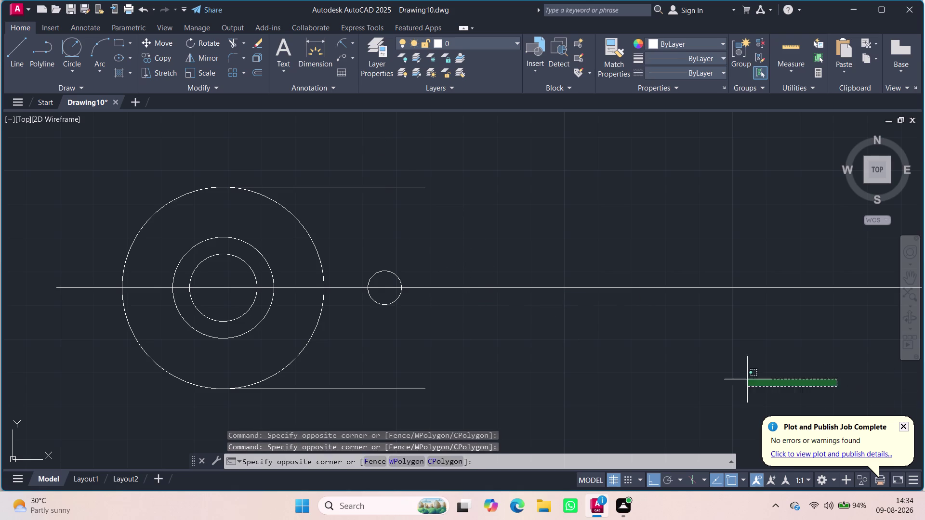
drag(770, 383, 558, 173)
key(Delete)
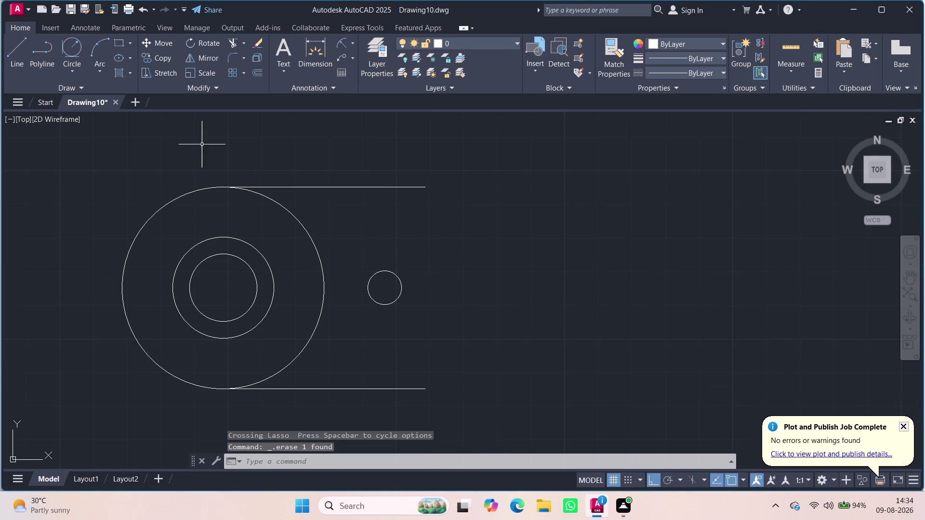
Draw a 96-unit horizontal centre line right from the left boss centre.
key(l)
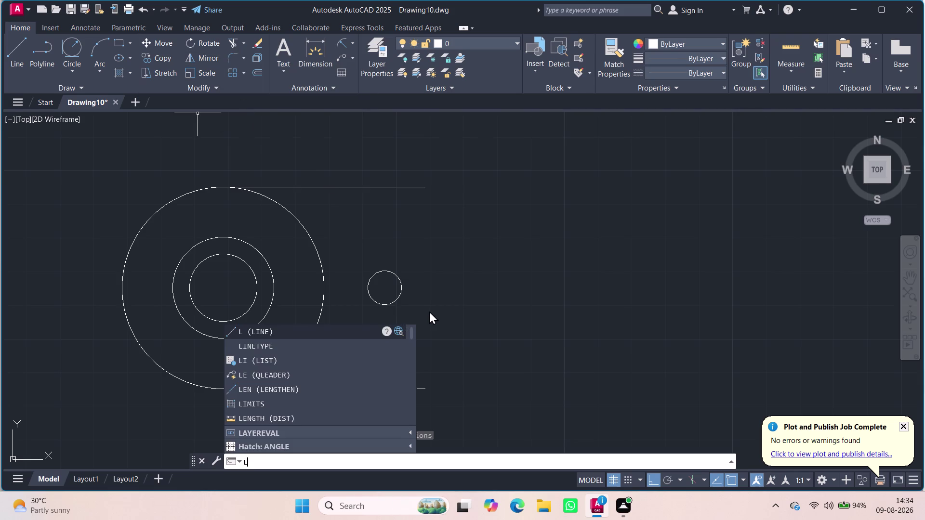
key(Return)
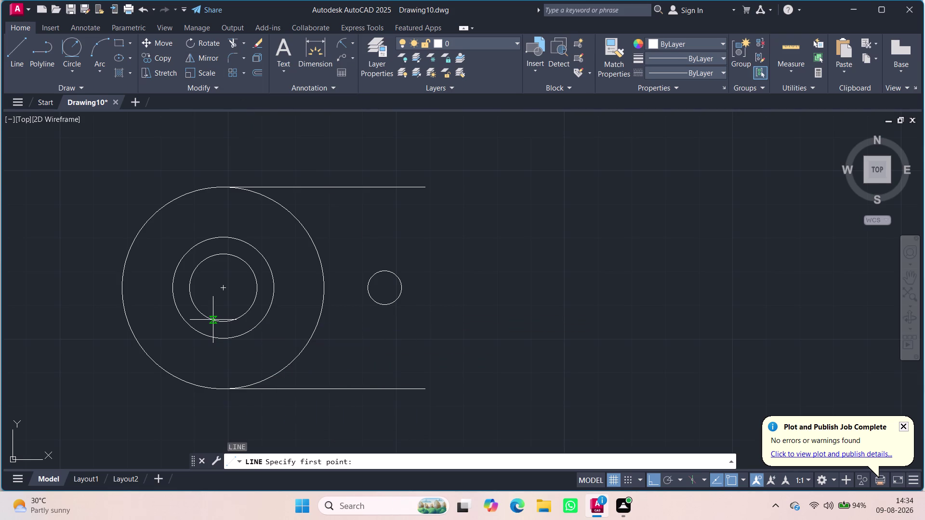
click(221, 287)
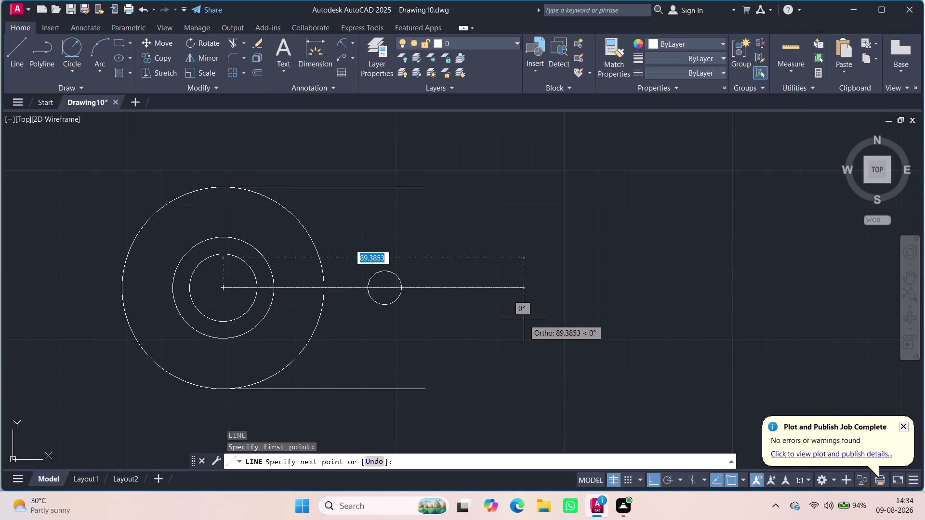
text(96)
key(Return)
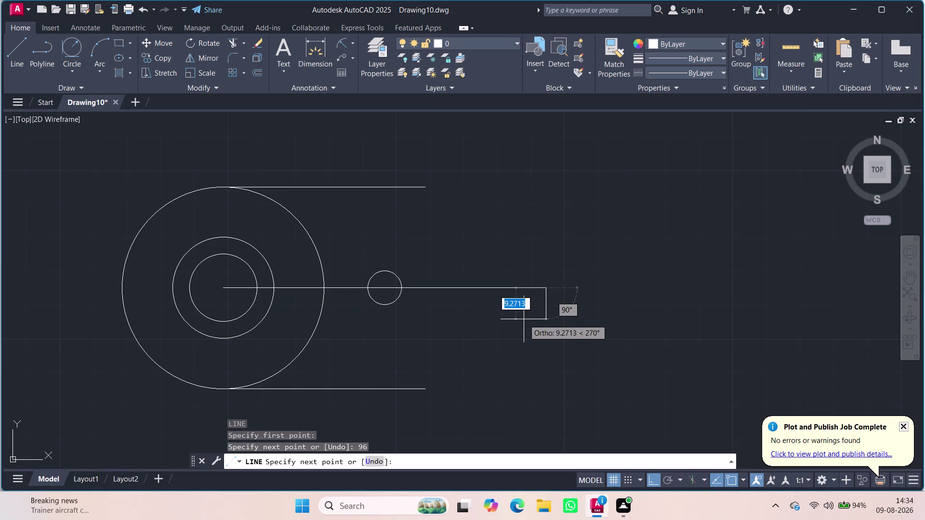
key(Escape)
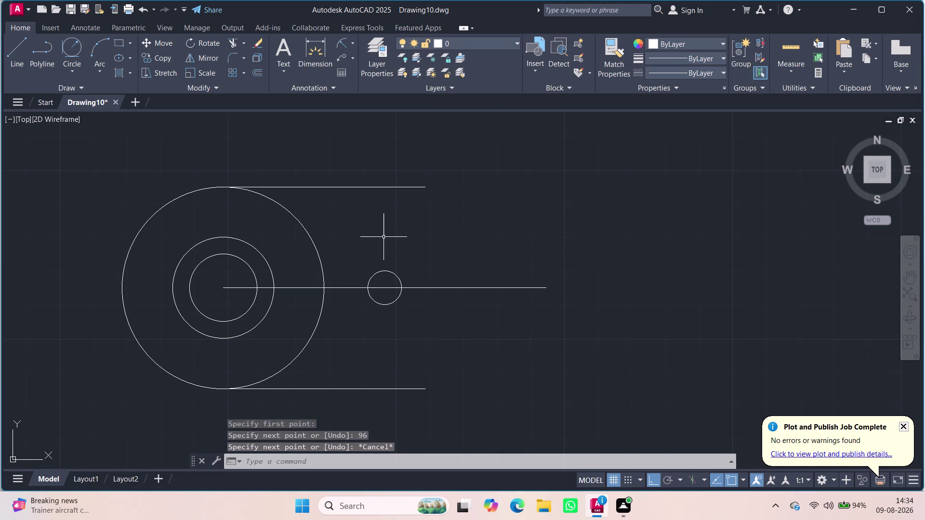
key(c)
key(Return)
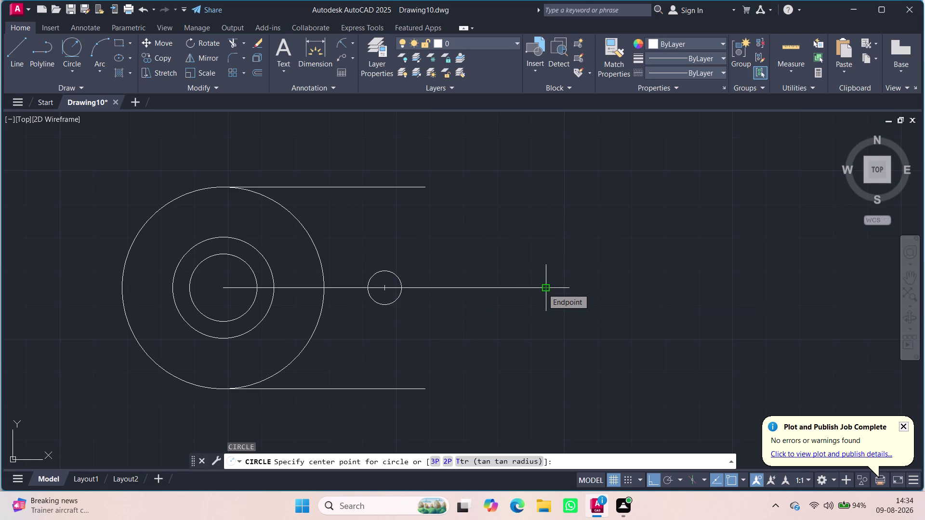
Draw a diameter-20 circle and a radius-20 circle at the centre line's right end.
click(543, 289)
key(d)
key(Return)
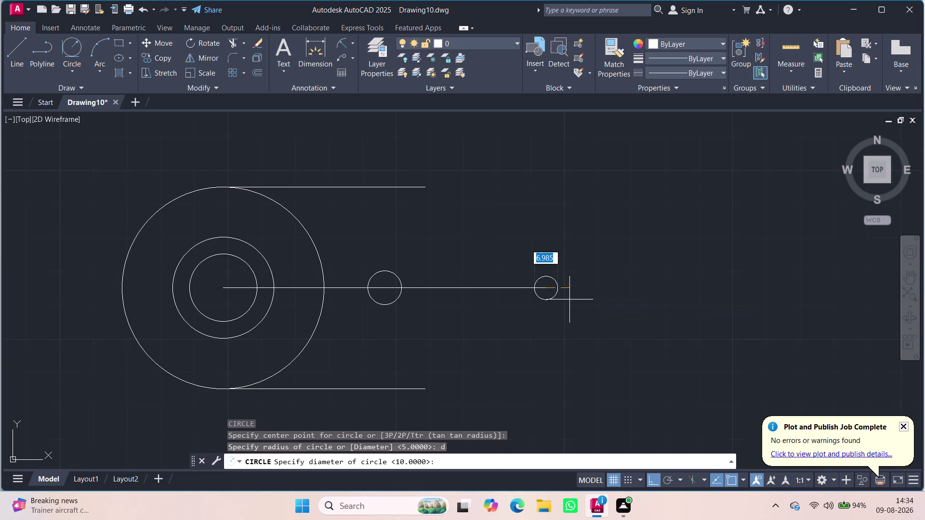
text(20)
key(Return)
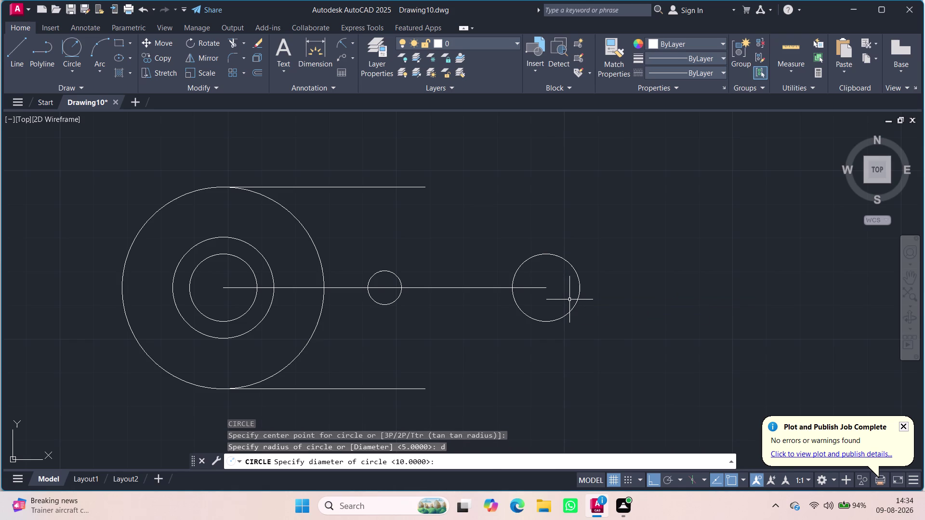
key(c)
key(Return)
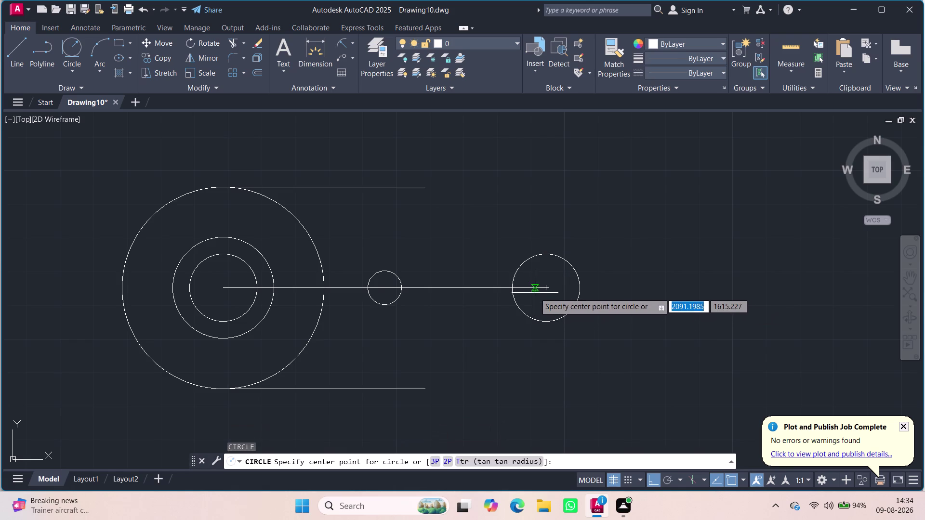
click(544, 289)
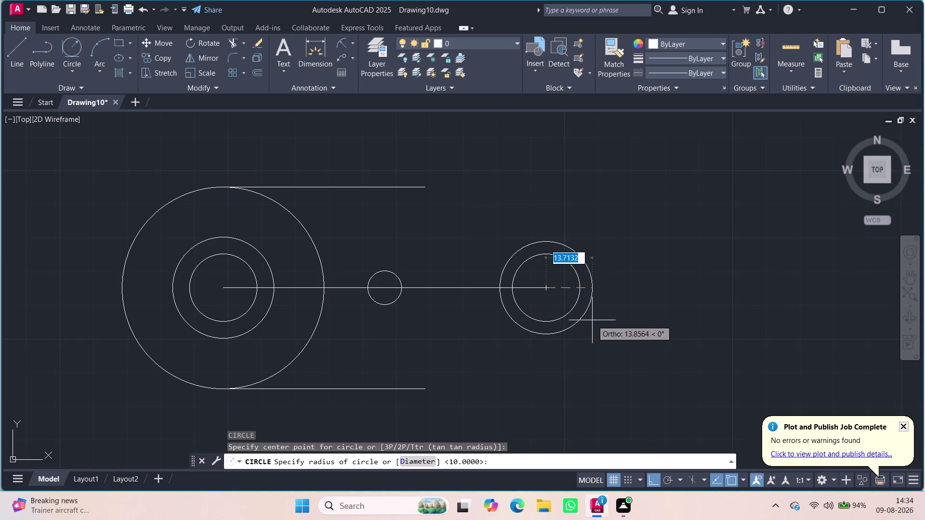
text(20)
key(Return)
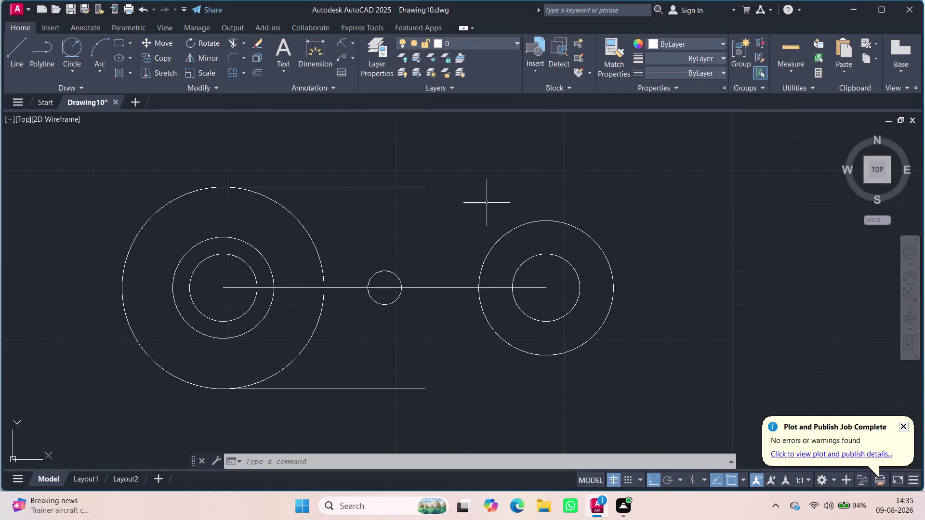
Draw horizontal lines leftward from the right outer circle's top and bottom quadrants.
key(l)
key(Return)
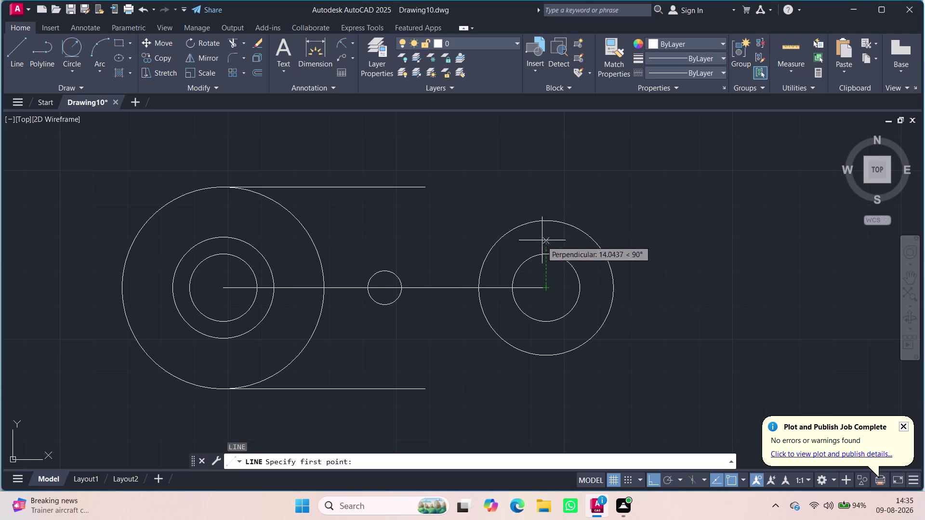
click(546, 221)
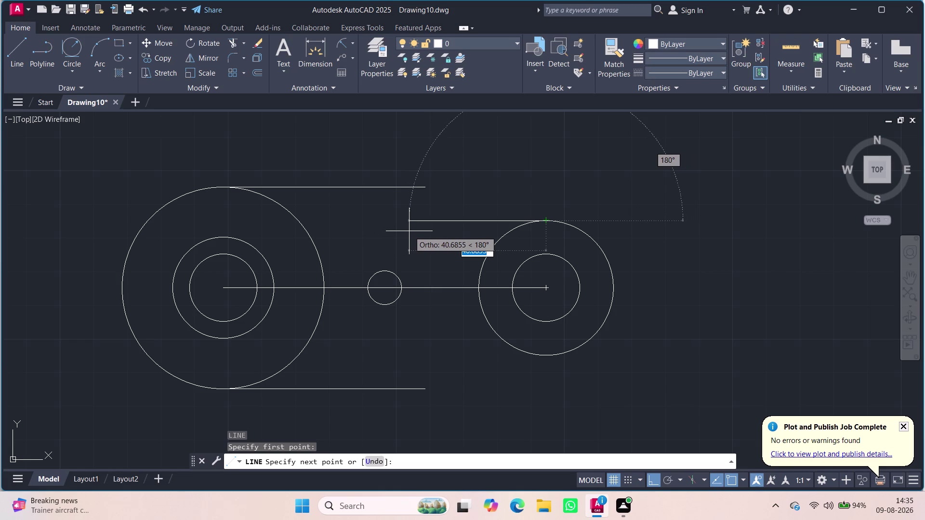
click(409, 231)
key(Escape)
key(grave)
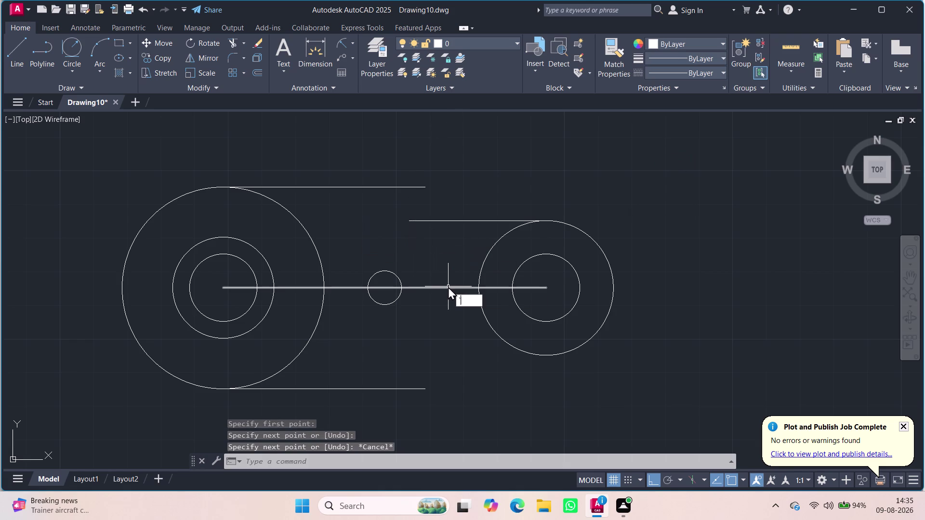
key(Escape)
key(Escape)
key(space)
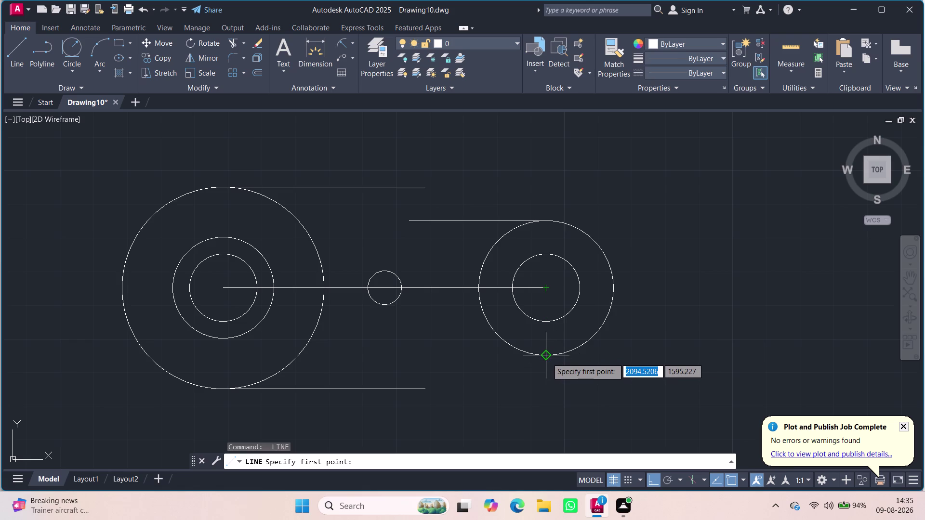
click(547, 358)
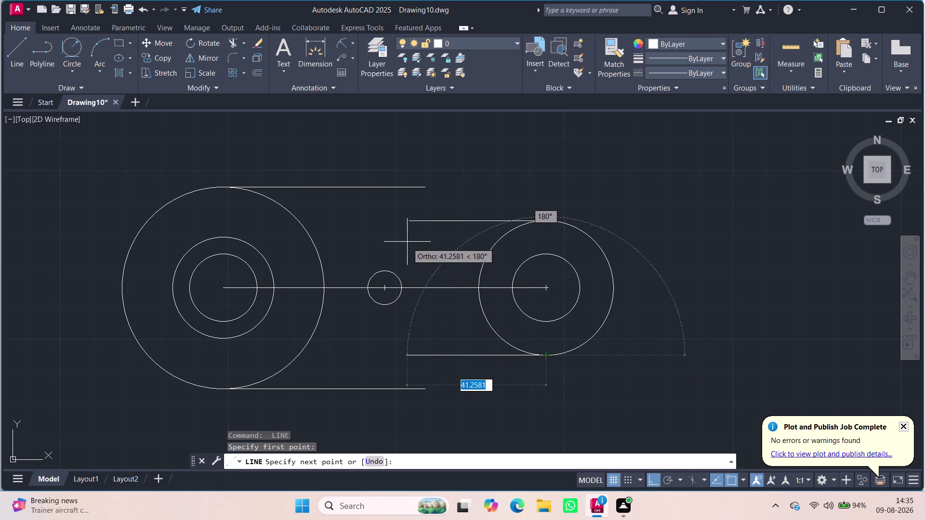
click(409, 354)
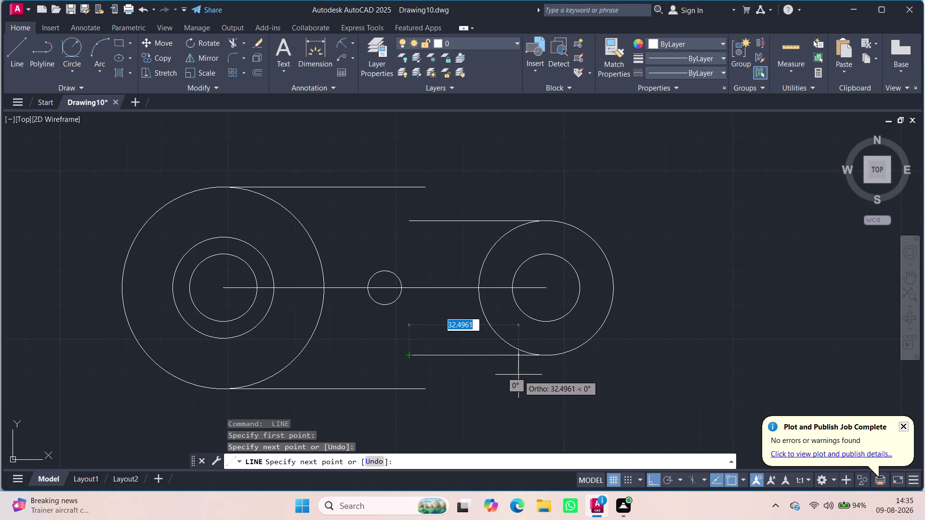
key(Escape)
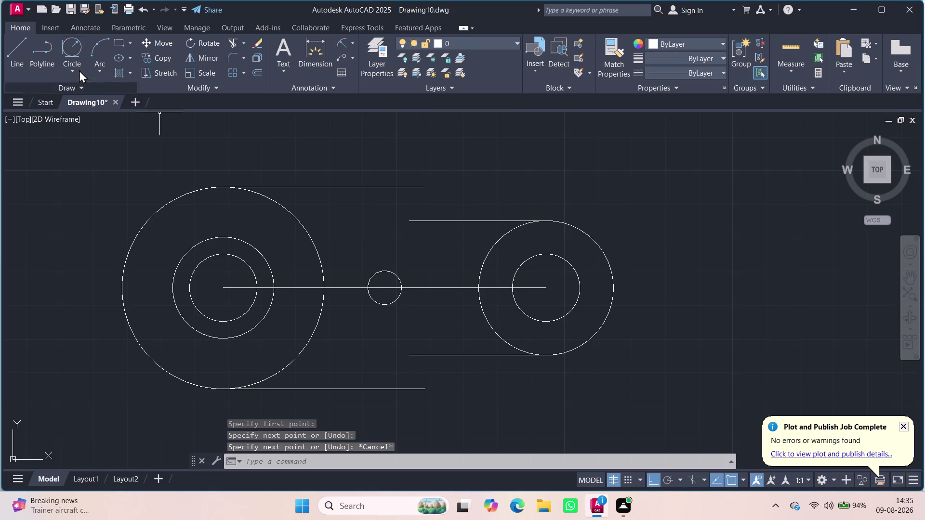
Twice attempt a radius-15 circle tangent to the two upper horizontal lines.
click(59, 43)
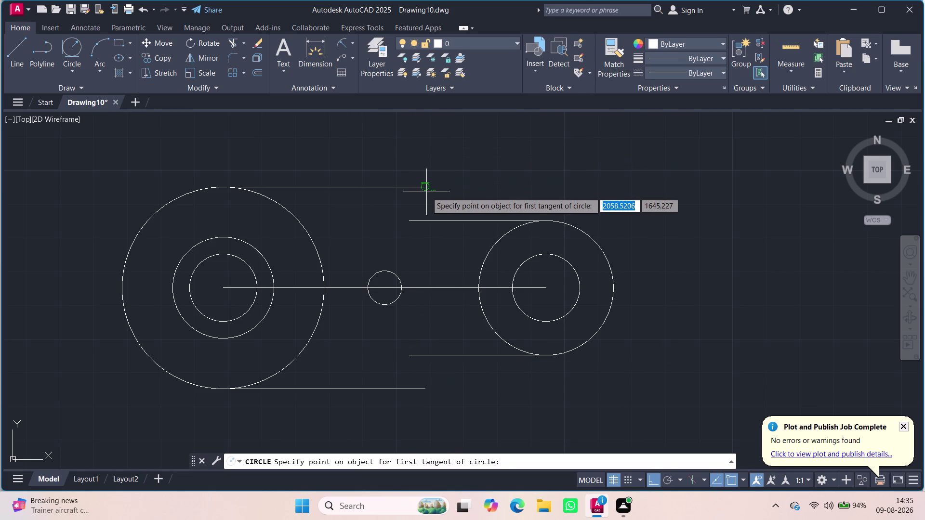
click(426, 192)
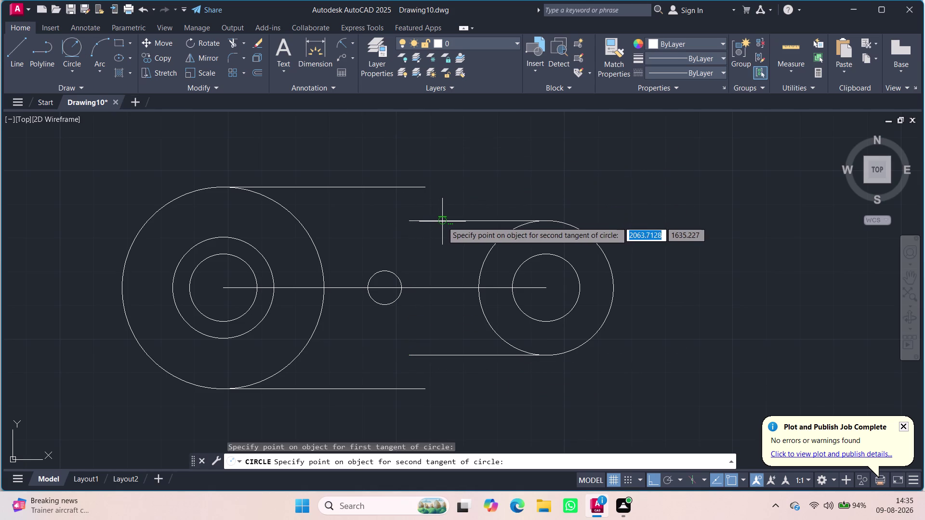
click(447, 220)
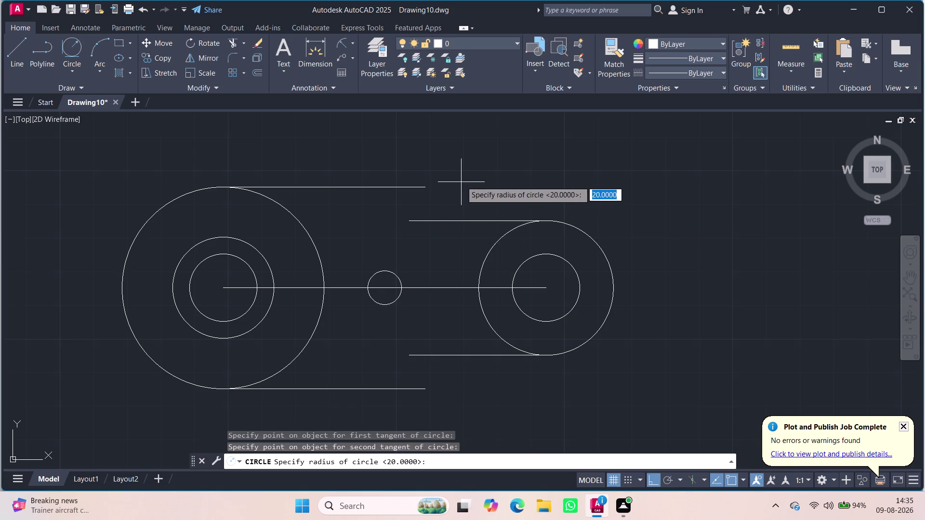
text(15)
key(Return)
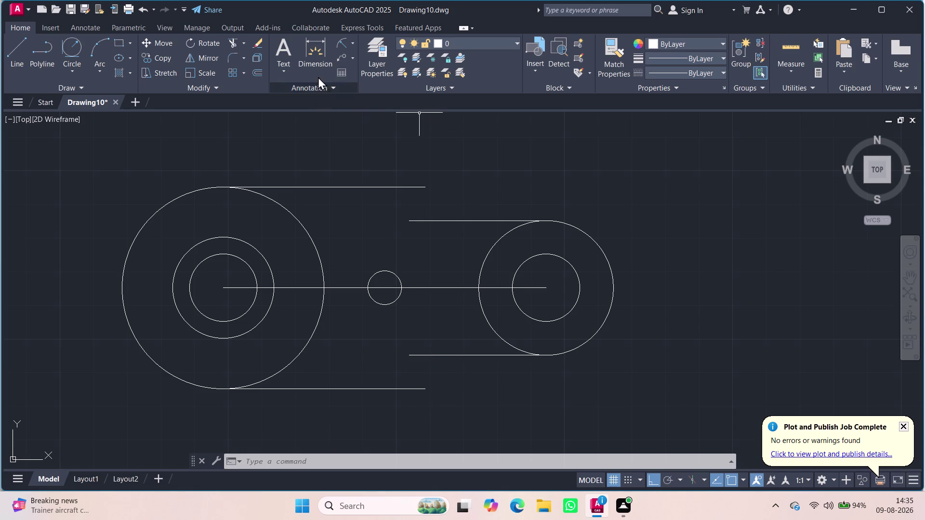
click(67, 50)
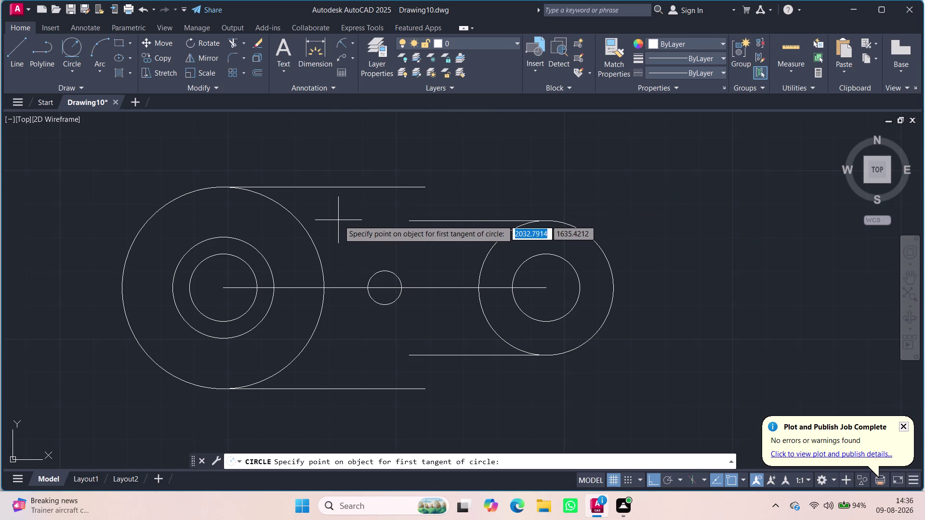
click(426, 189)
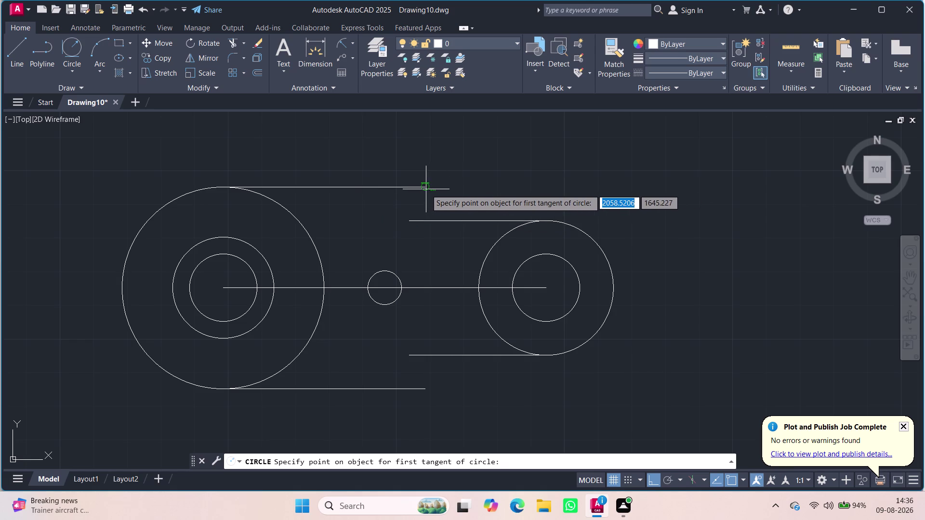
click(411, 219)
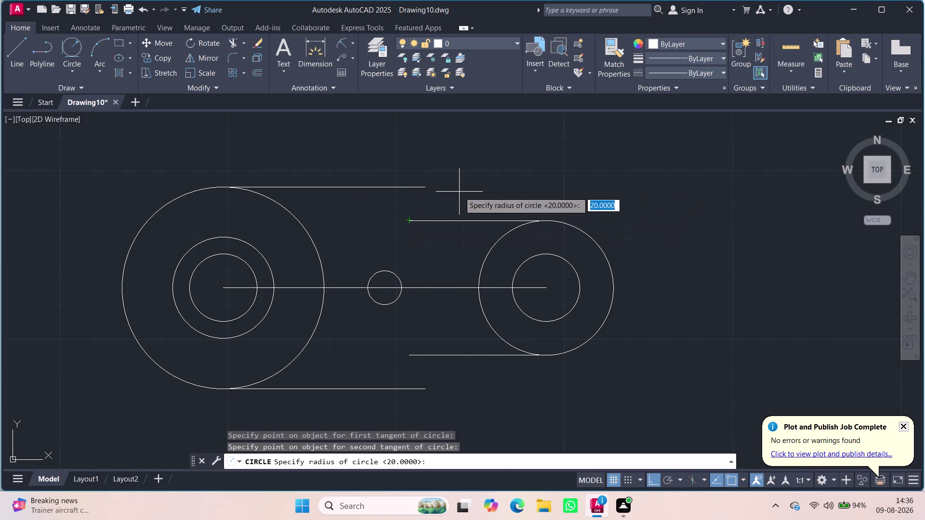
text(15)
key(Return)
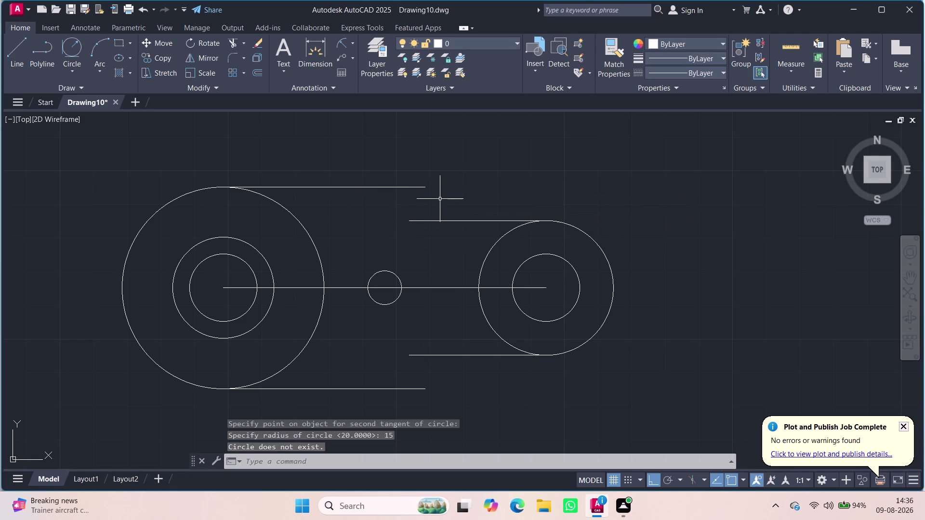
key(Escape)
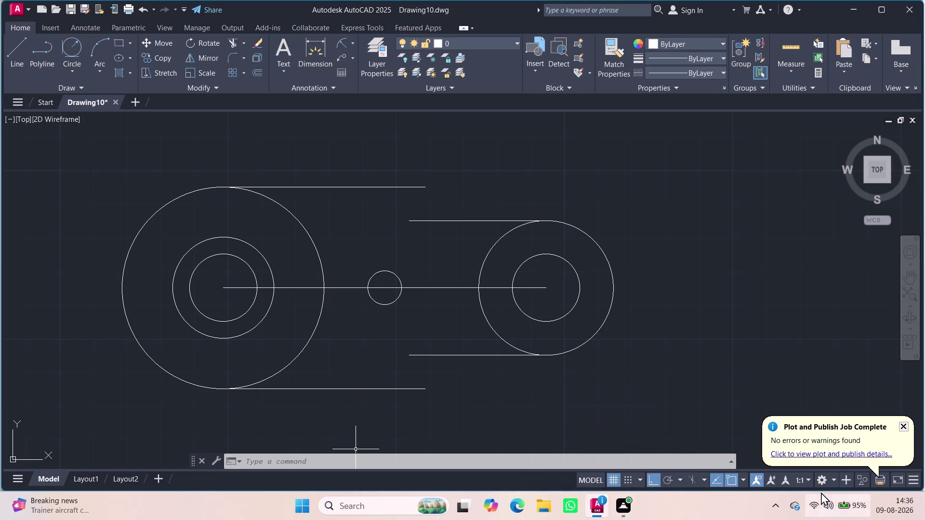
Erase the upper and lower horizontal tangent lines on the right boss.
click(459, 219)
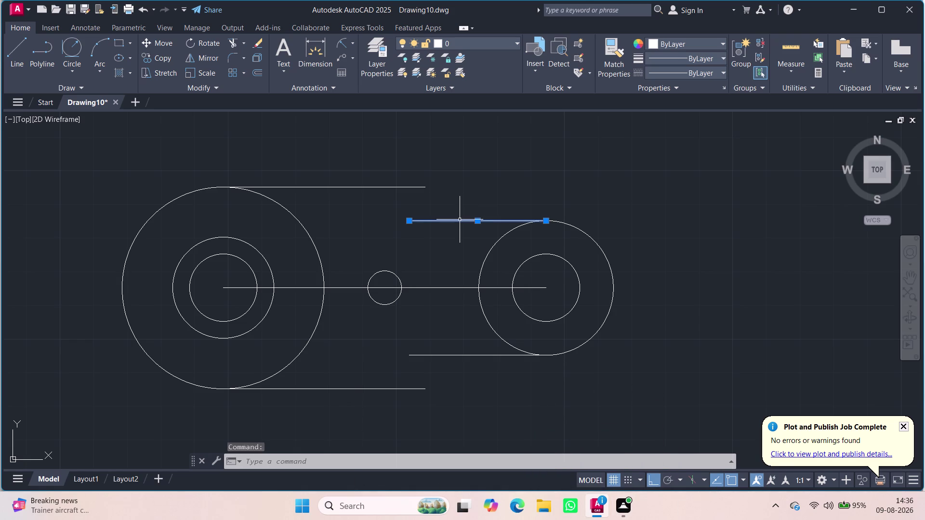
key(Delete)
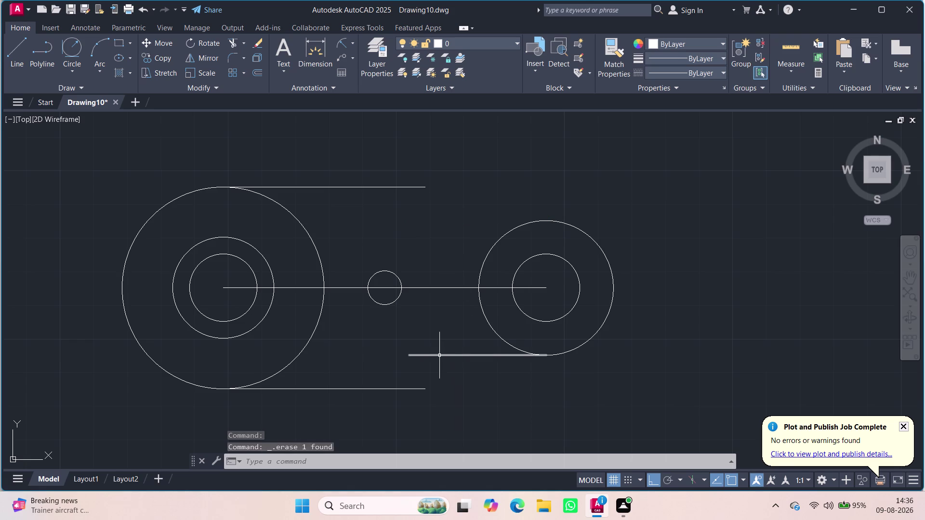
click(440, 355)
key(Delete)
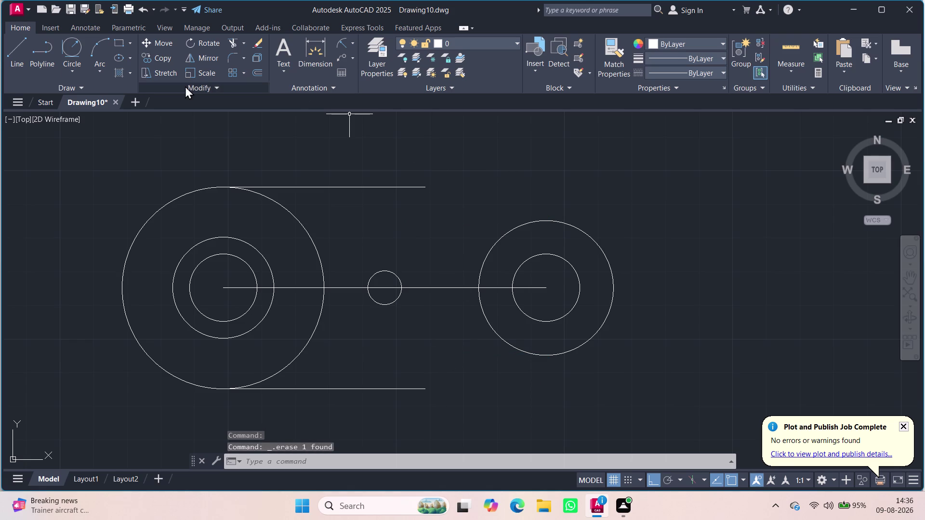
Start a Tan-Tan-Radius circle, cancel it, and start it again.
click(59, 49)
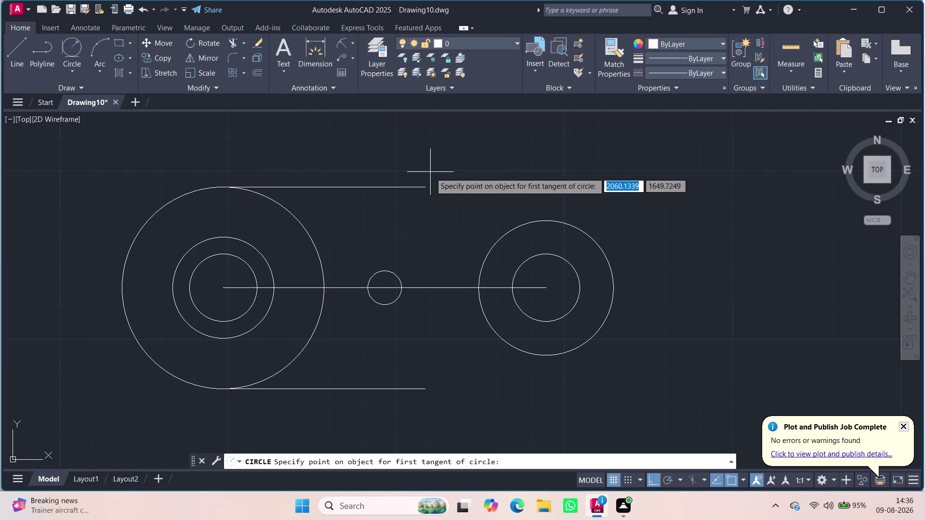
key(Escape)
key(Escape)
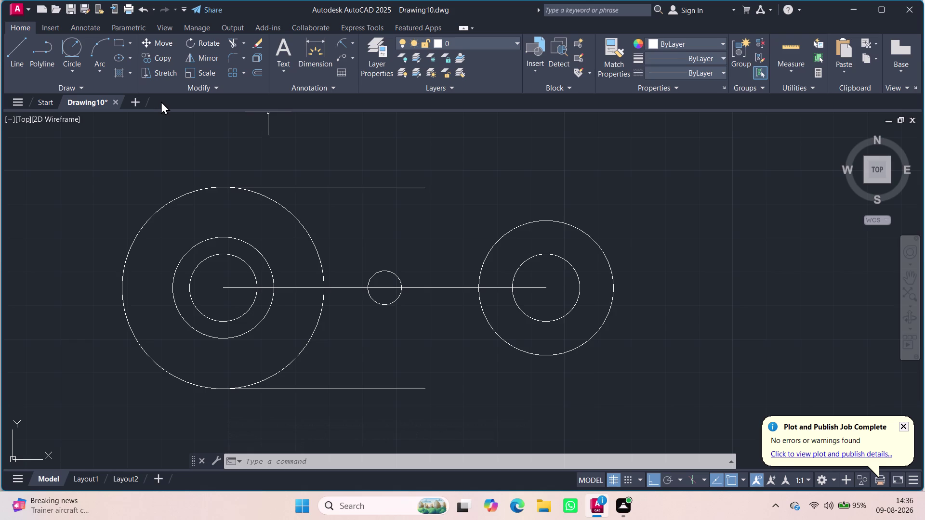
click(61, 45)
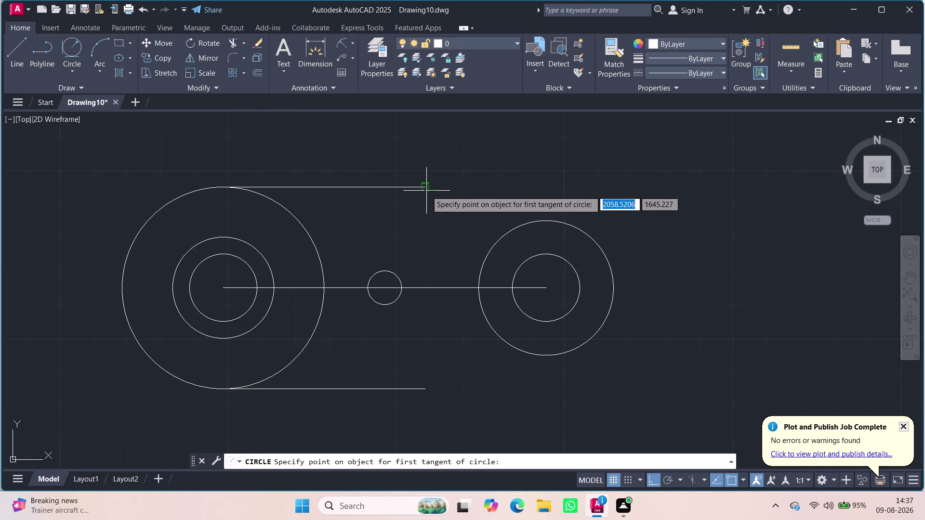
click(427, 191)
click(502, 237)
text(1)
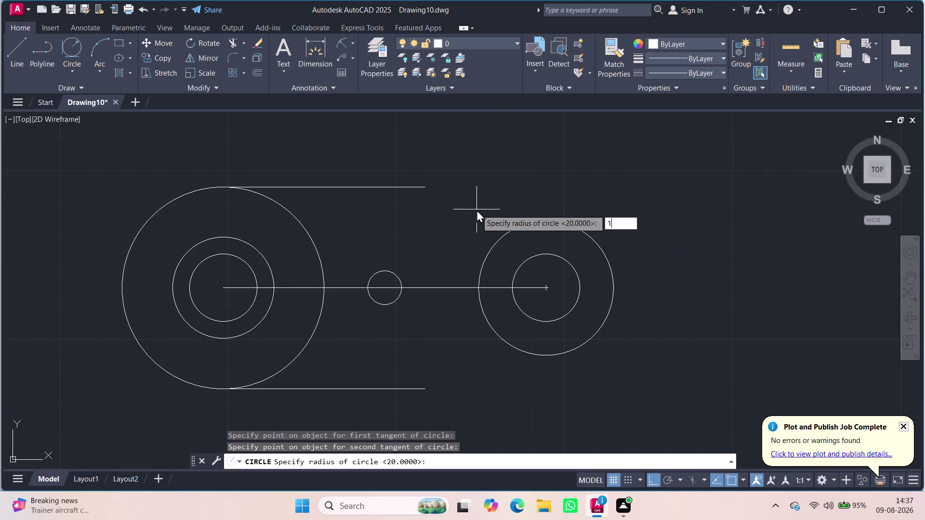
text(5)
key(Return)
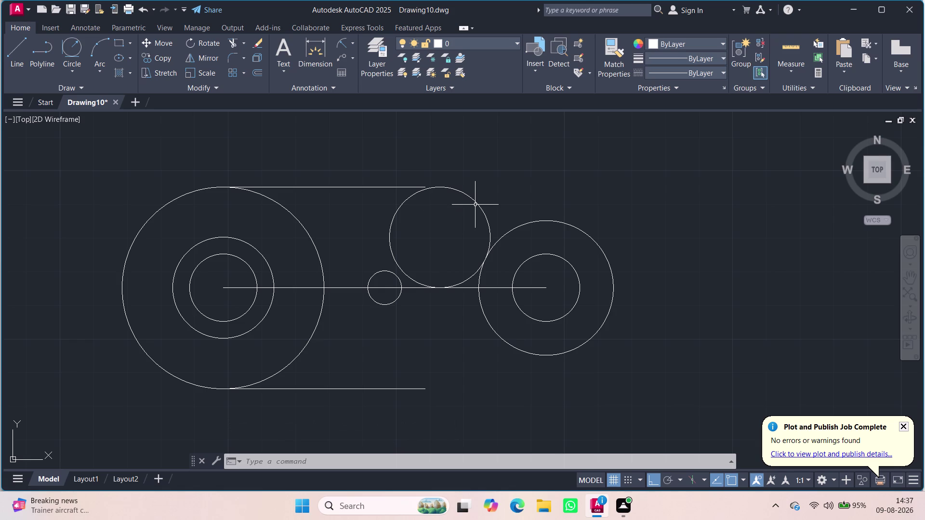
key(ctrl+z)
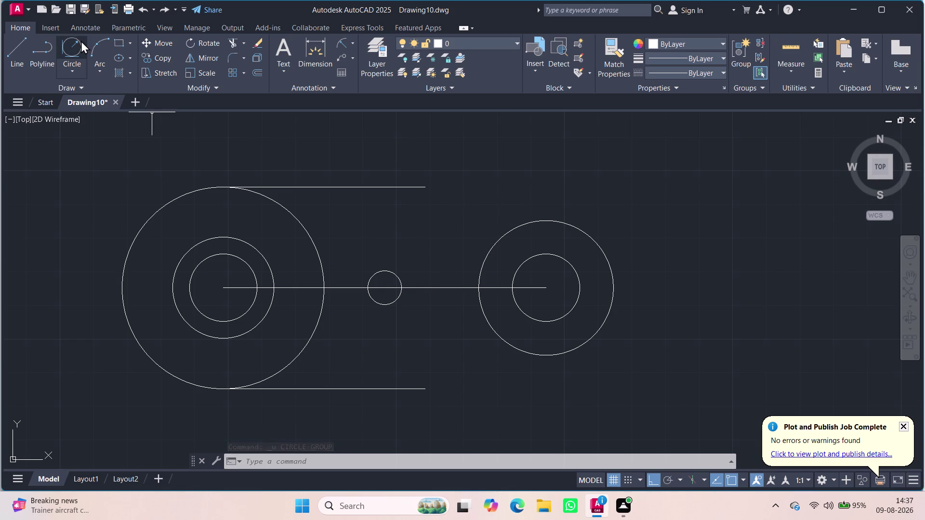
click(102, 45)
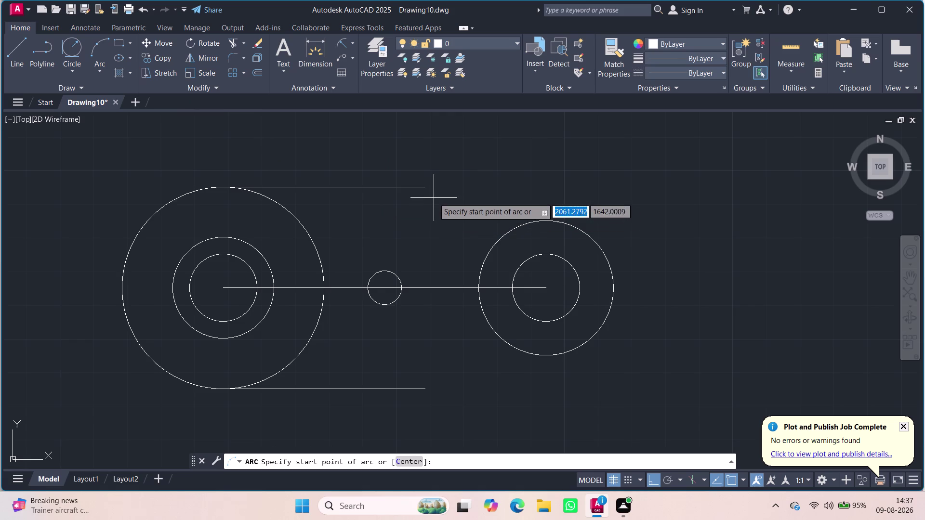
click(423, 188)
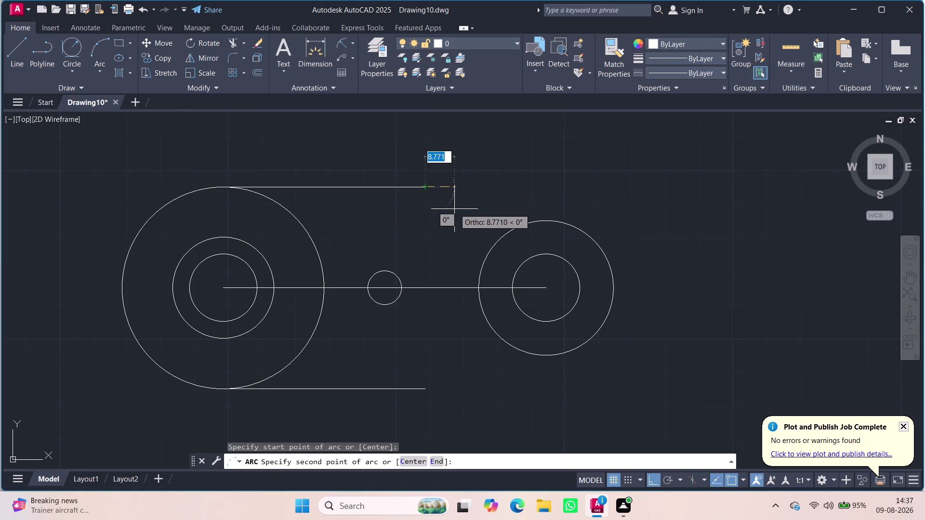
click(664, 482)
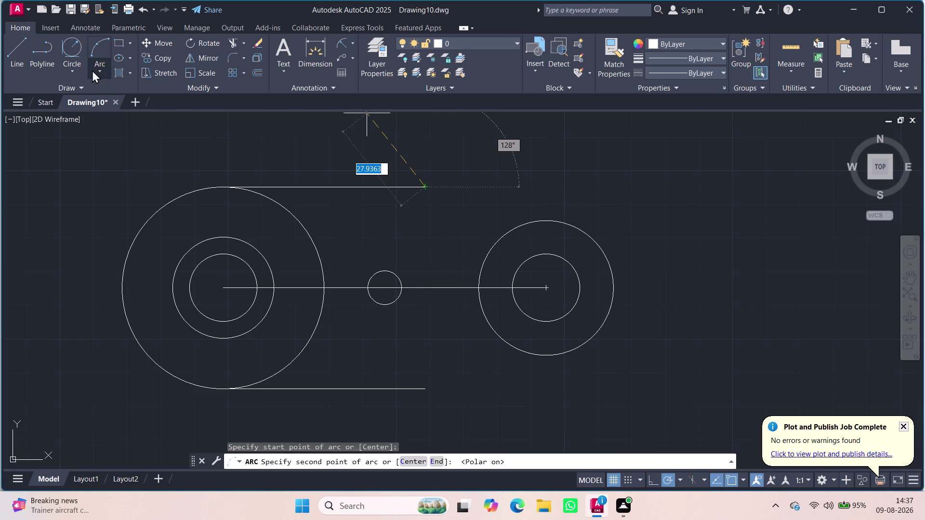
click(92, 70)
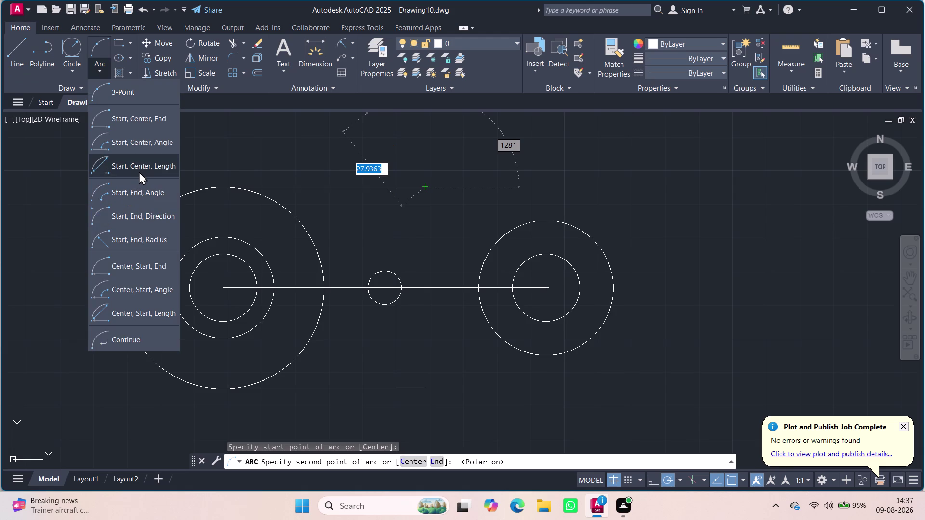
click(129, 241)
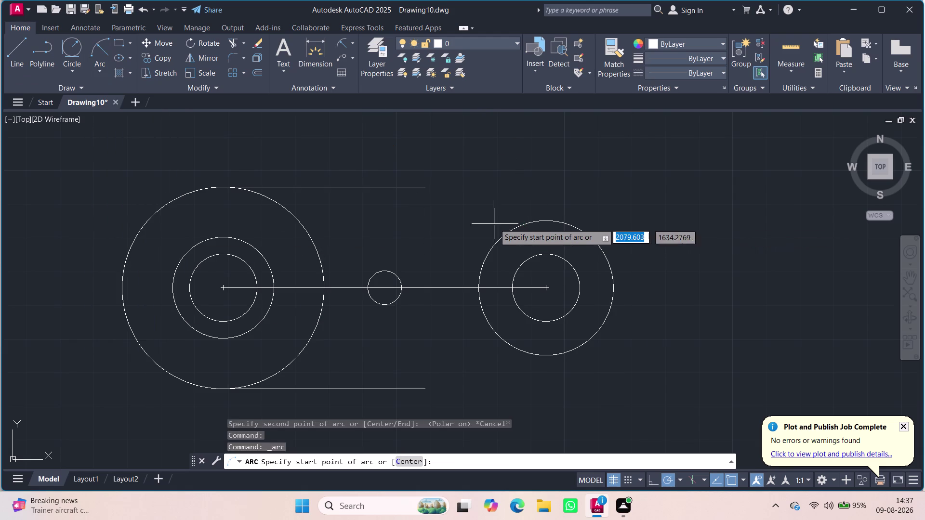
key(Escape)
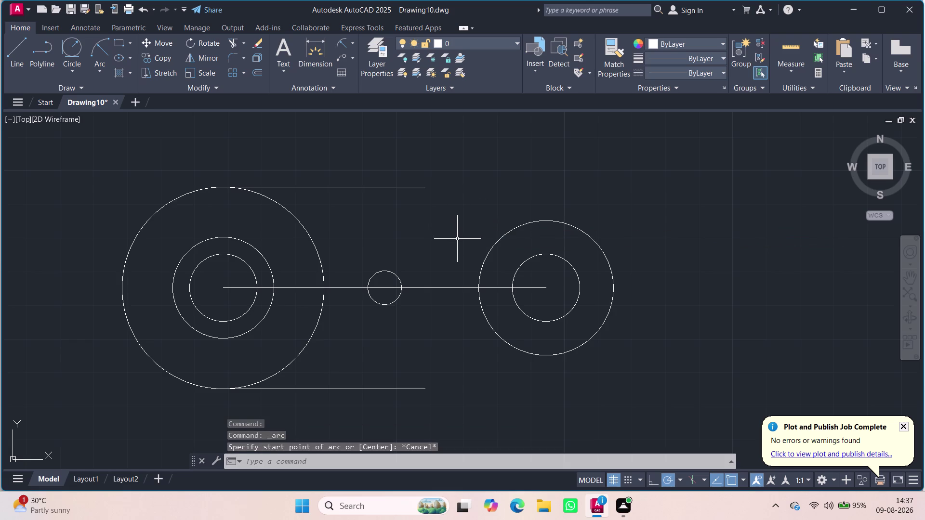
key(l)
key(Return)
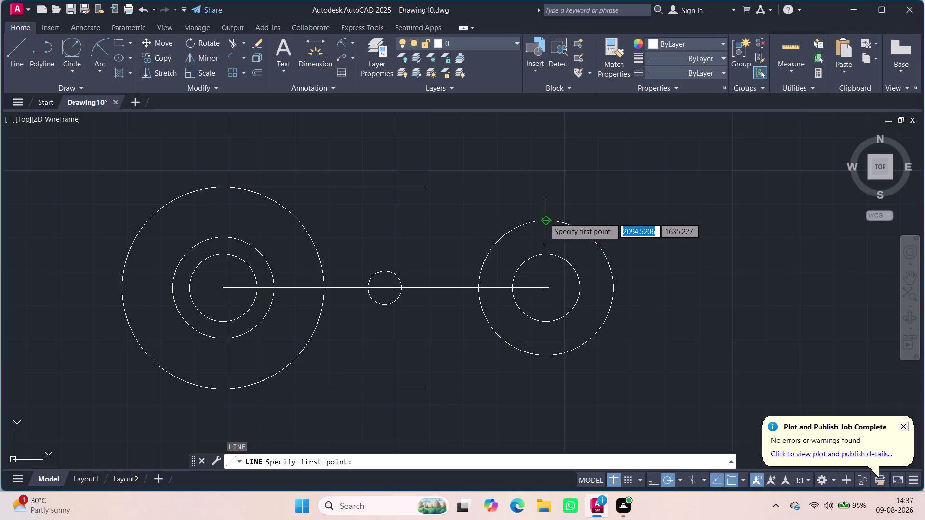
Draw two short lines leftward from the right boss's top and bottom quadrants.
click(544, 218)
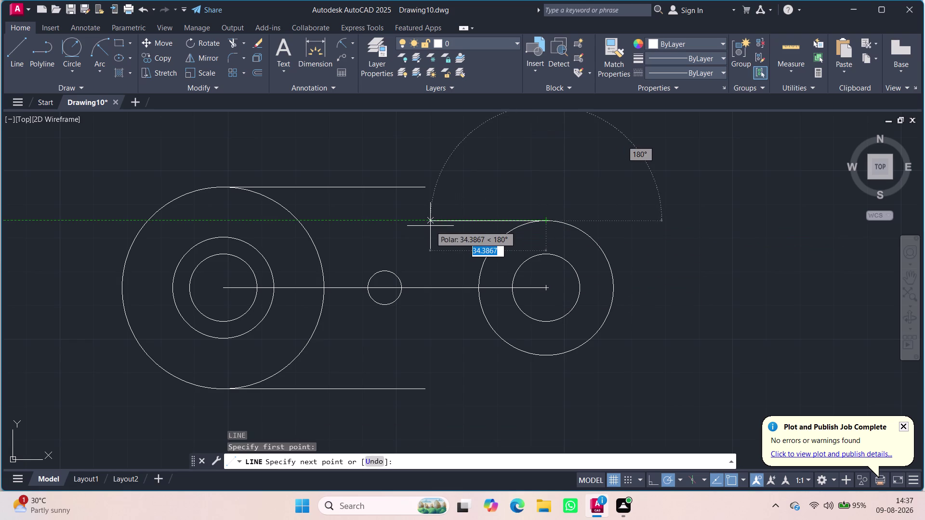
click(430, 226)
key(Escape)
key(space)
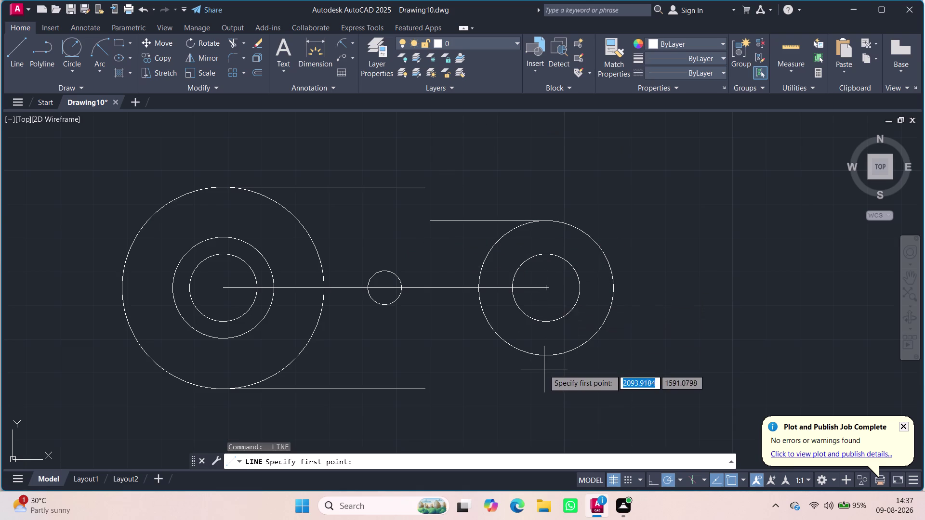
click(547, 354)
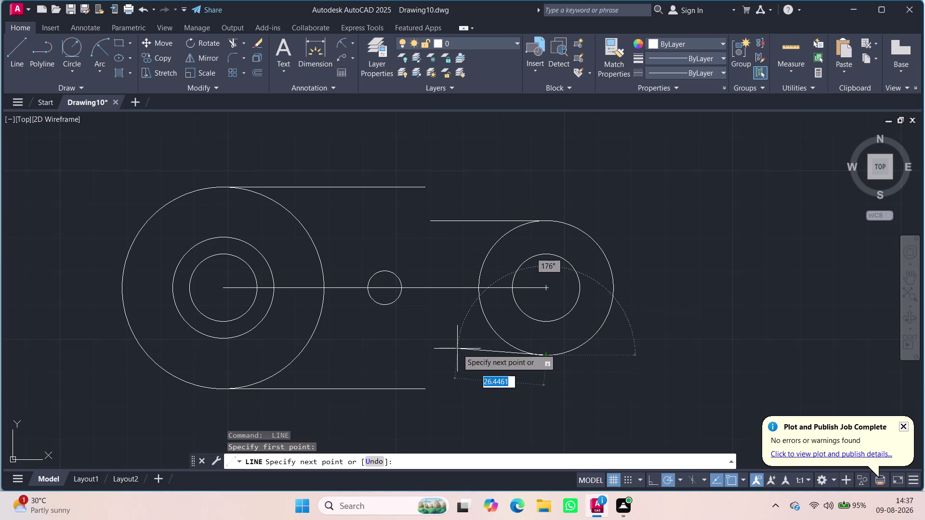
click(430, 354)
key(Escape)
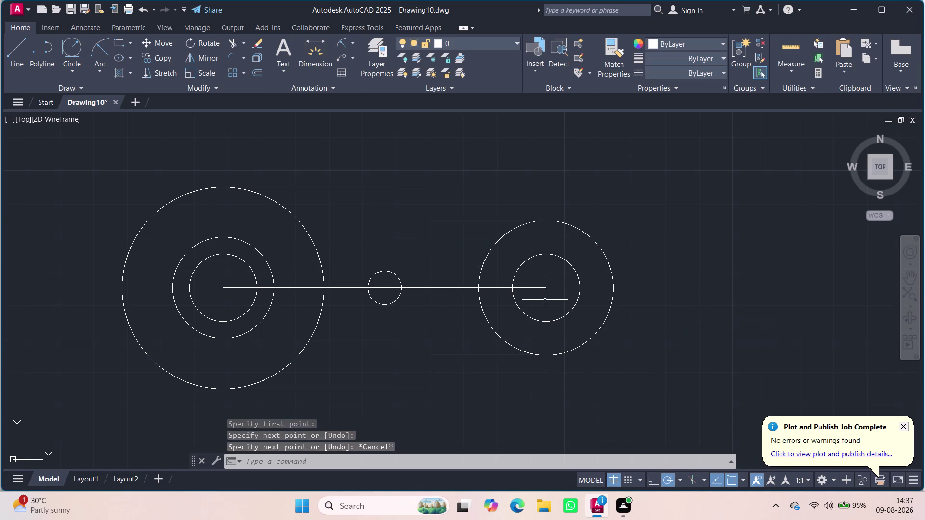
click(98, 76)
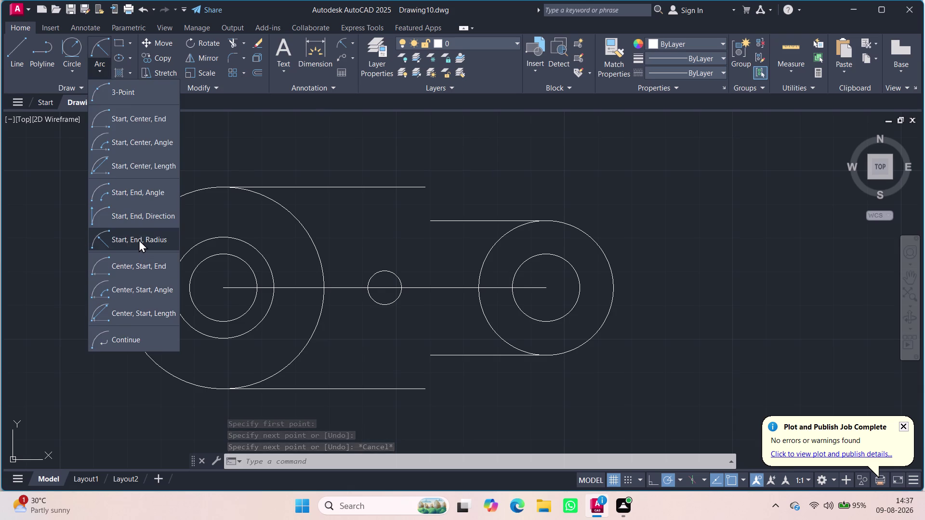
Draw a trial Start-End-Radius arc of radius 15 between the upper line ends.
click(139, 239)
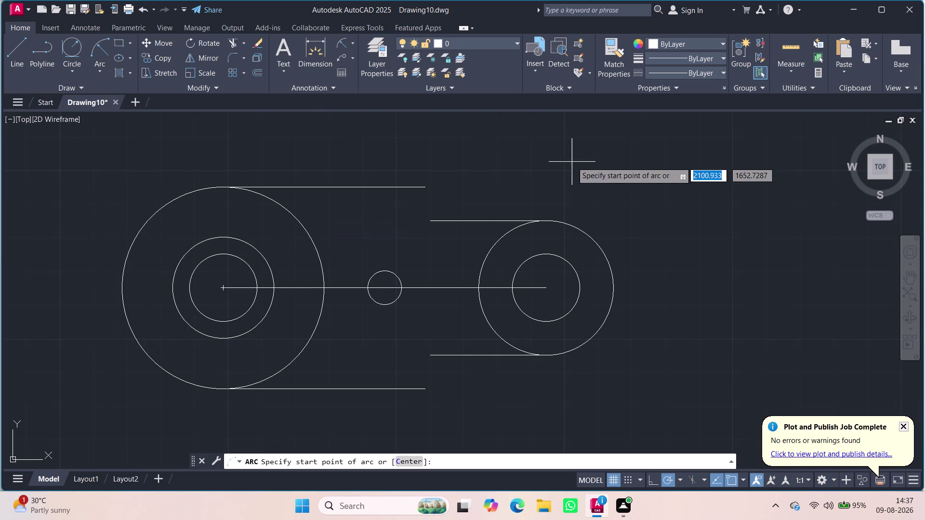
click(424, 188)
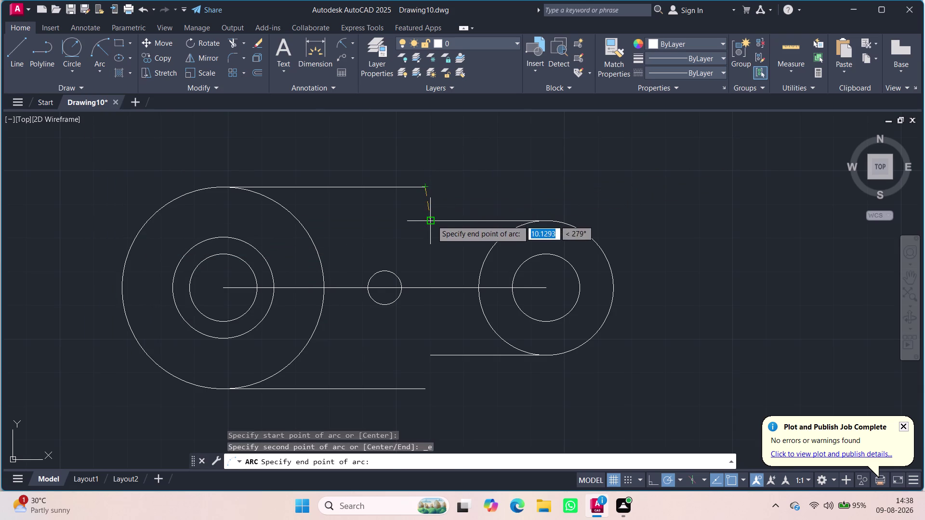
click(431, 221)
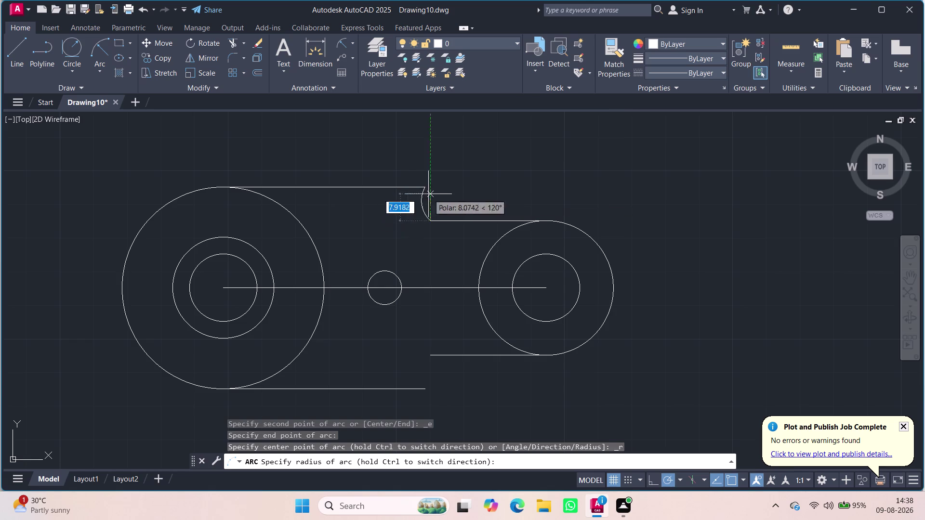
text(15)
key(Return)
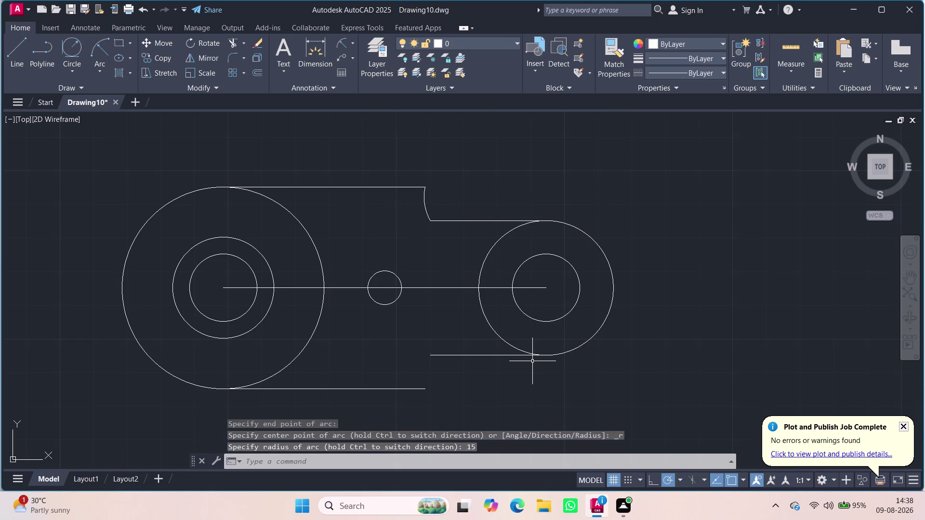
Erase the right boss's upper line and try grip-reshaping the new arc.
click(484, 219)
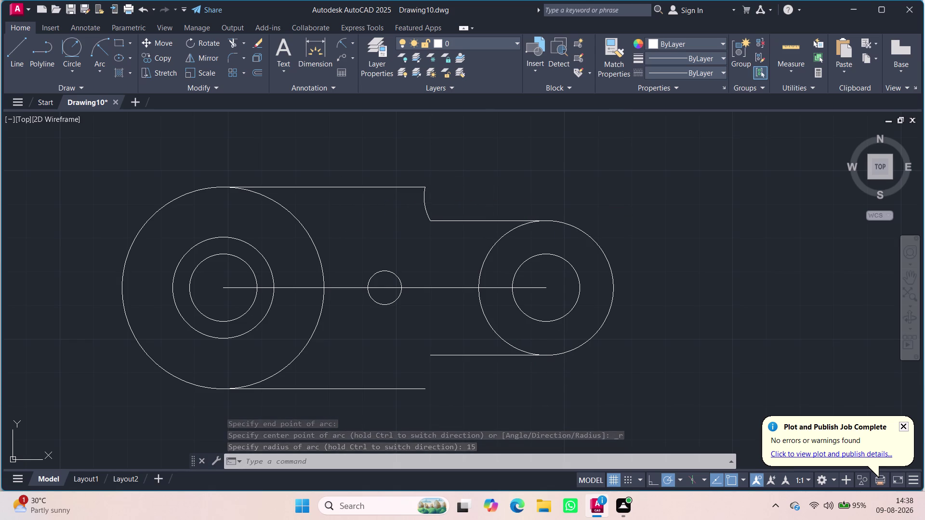
key(Delete)
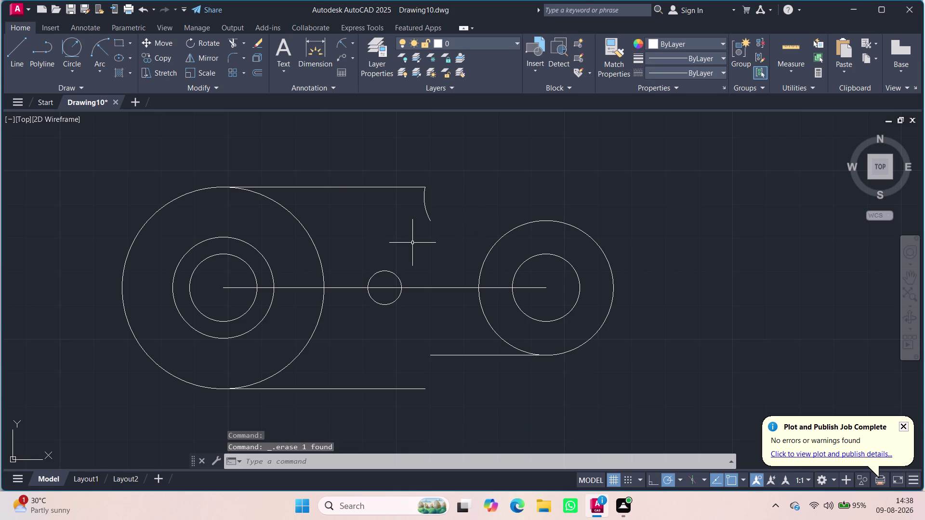
click(430, 219)
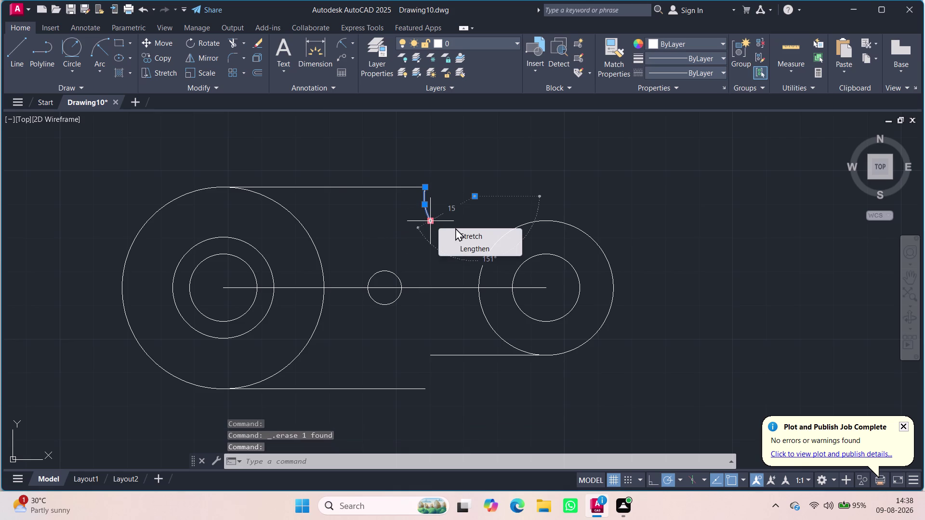
click(458, 241)
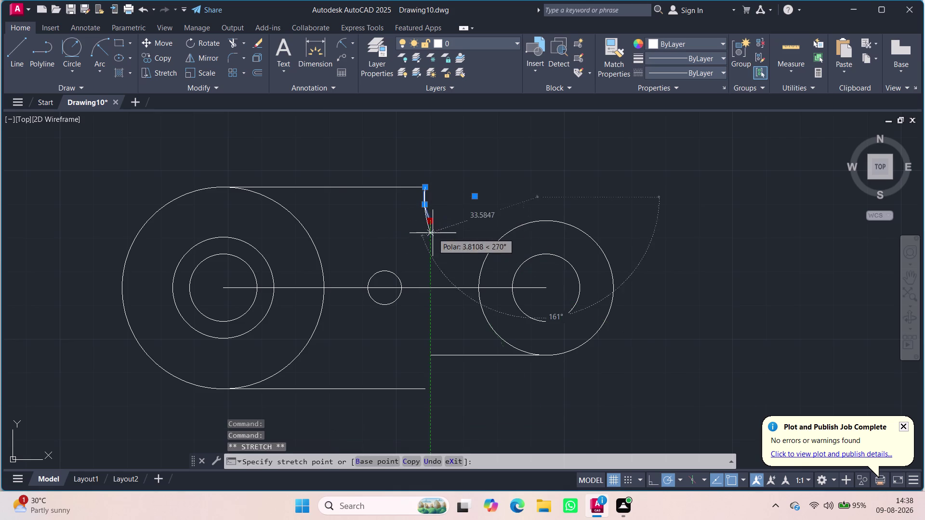
key(Escape)
key(Escape)
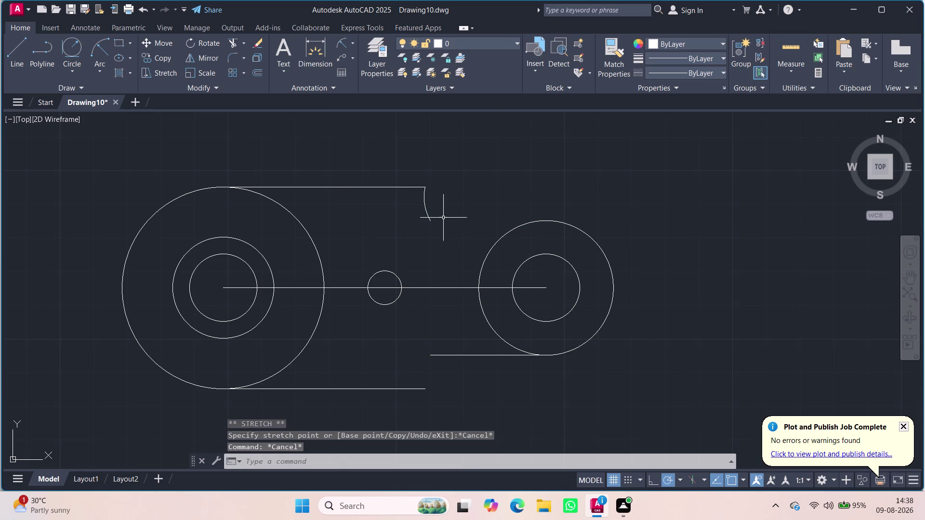
Window-select the trial arc and erase it.
click(431, 215)
click(412, 218)
key(Delete)
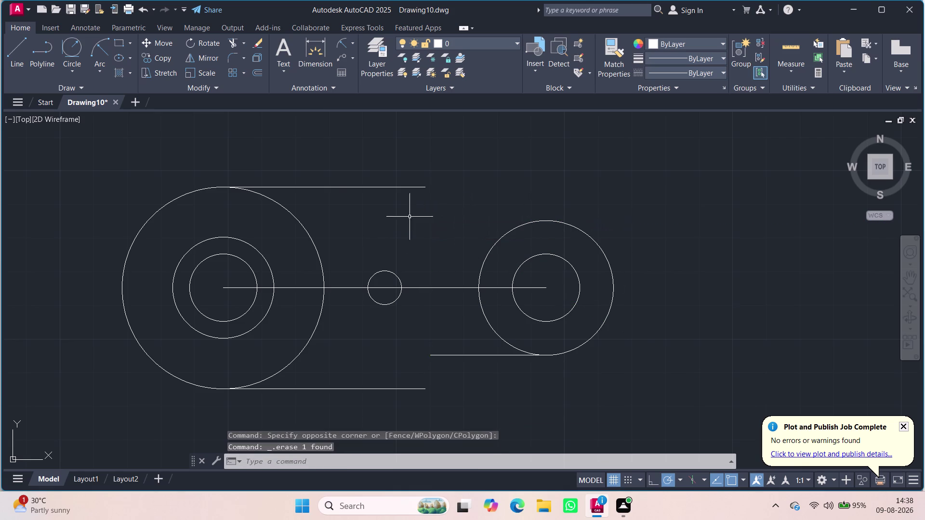
click(100, 70)
Start a three-point arc at the top line's end, cancel it, and open the Arc drop-down.
click(119, 96)
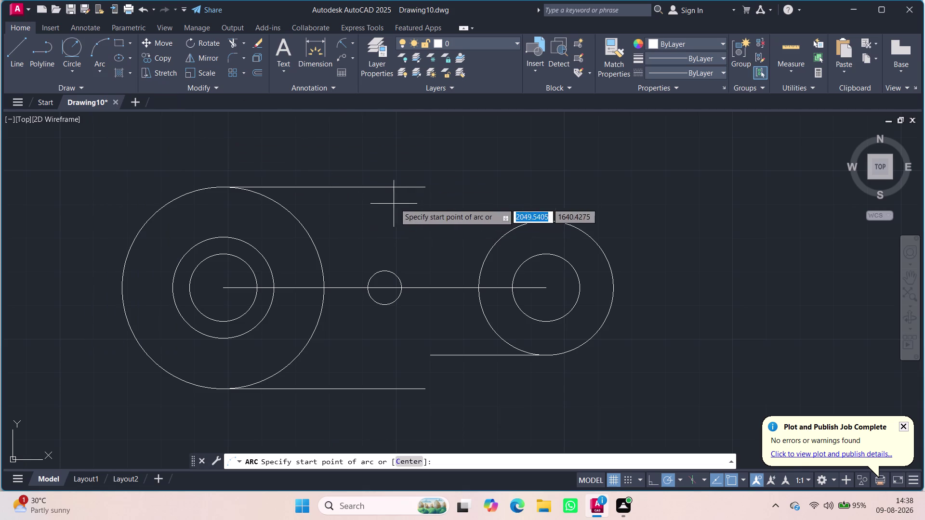
click(425, 186)
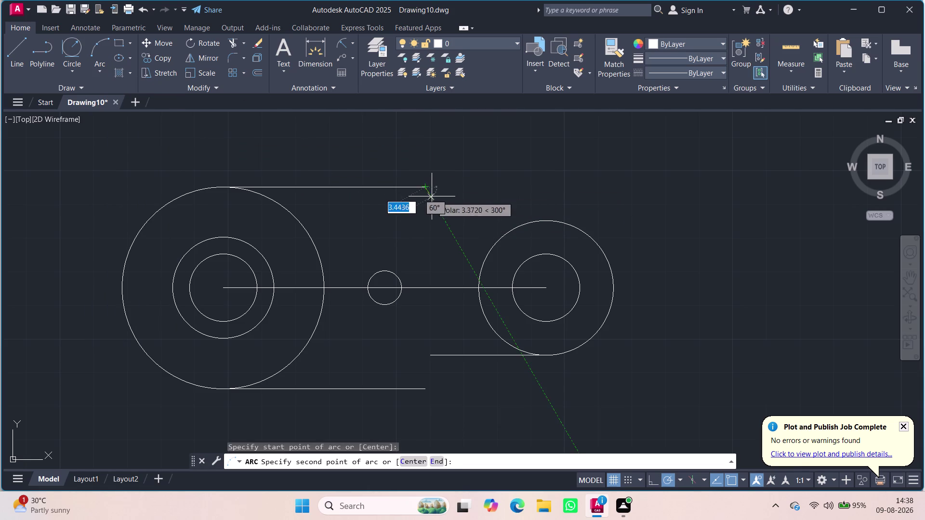
click(455, 212)
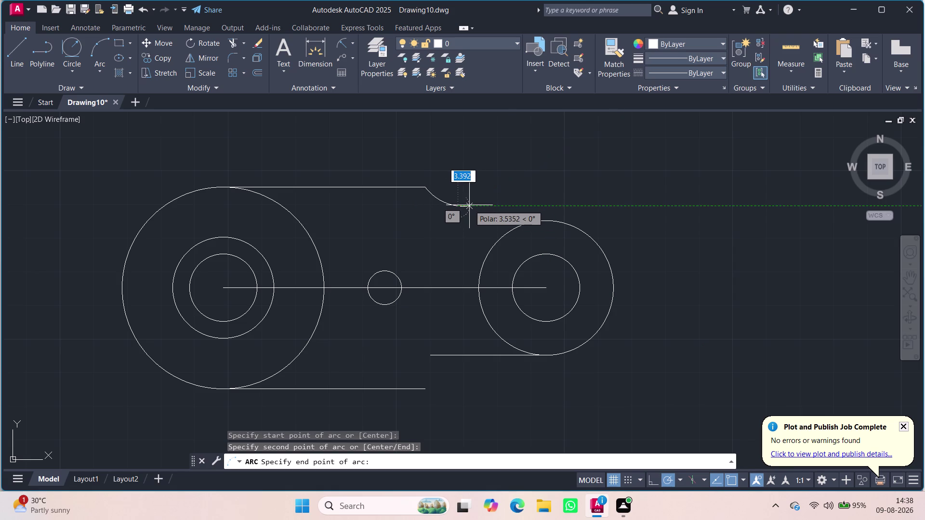
key(Escape)
key(Escape)
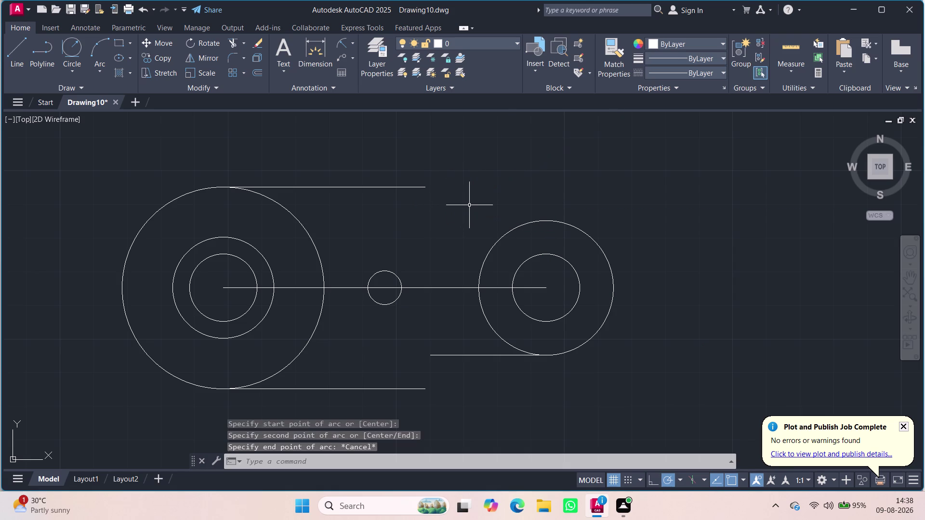
click(98, 67)
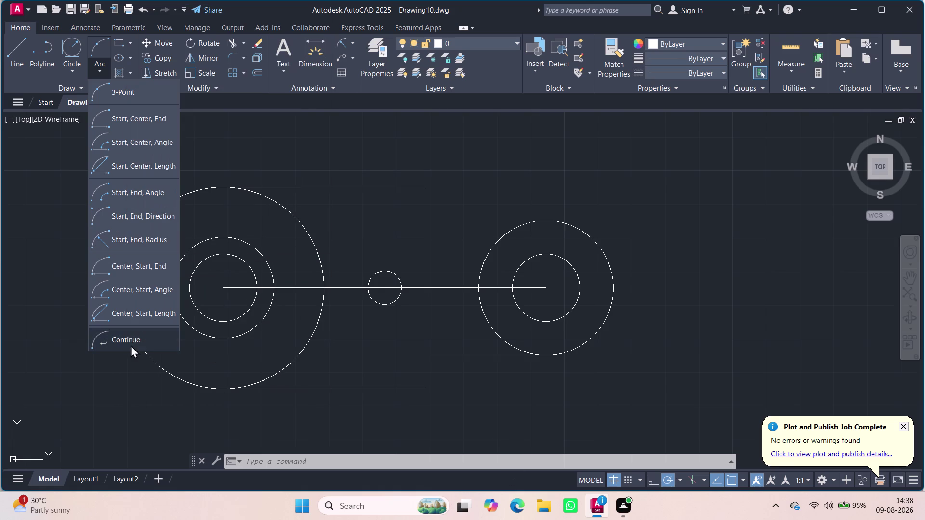
Close the arc methods list and erase the short line under the right boss.
click(672, 428)
click(439, 355)
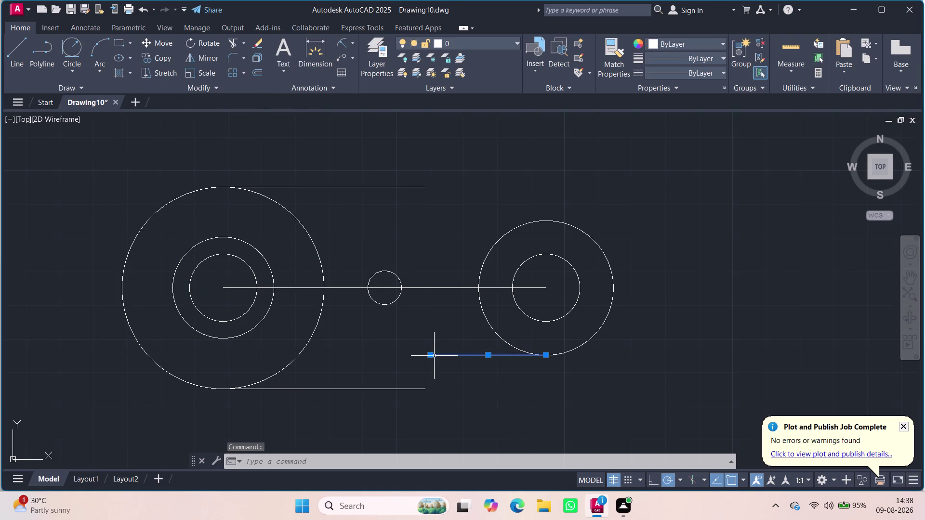
click(433, 356)
key(Delete)
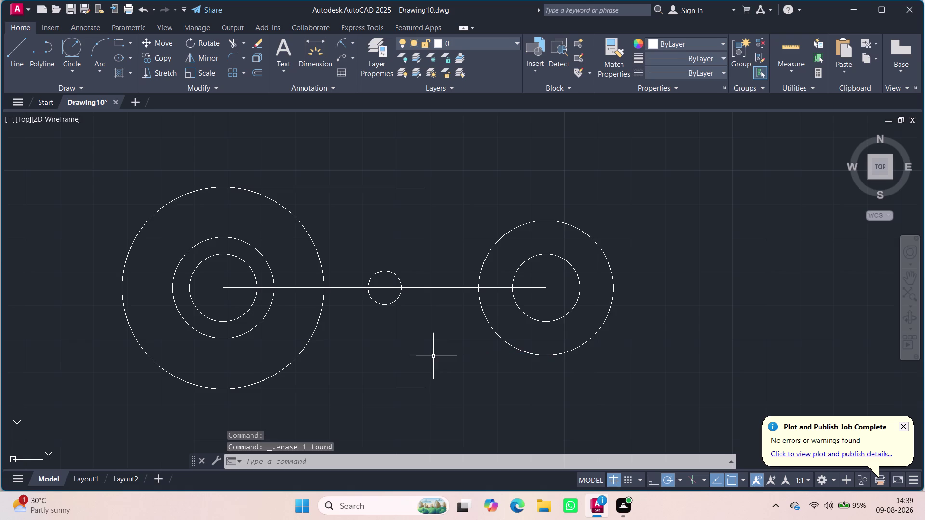
Attempt a Start-End-Radius arc from the lower line's end, cancel, and restart it.
click(92, 40)
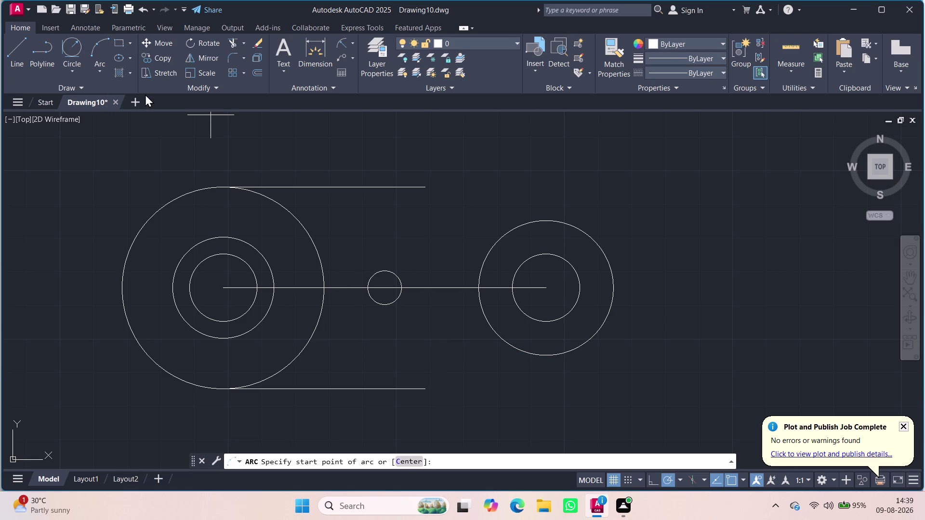
click(98, 67)
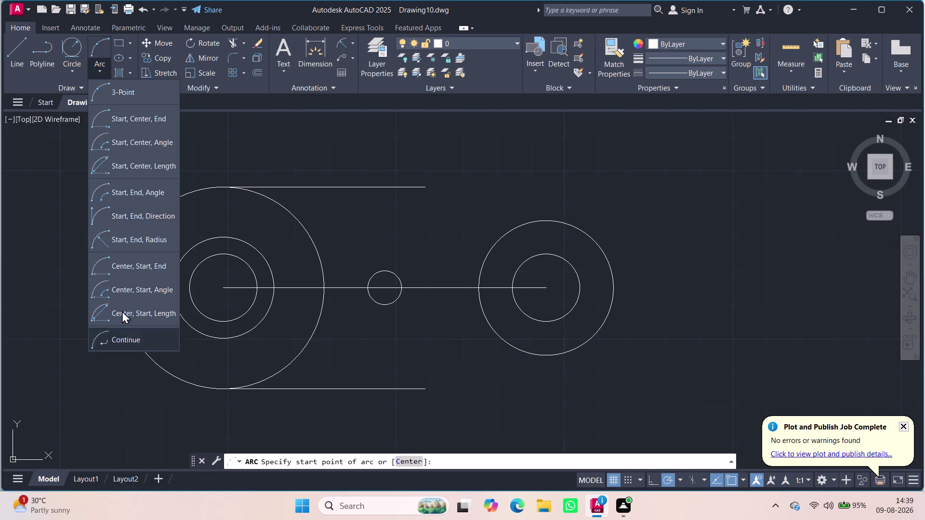
click(132, 232)
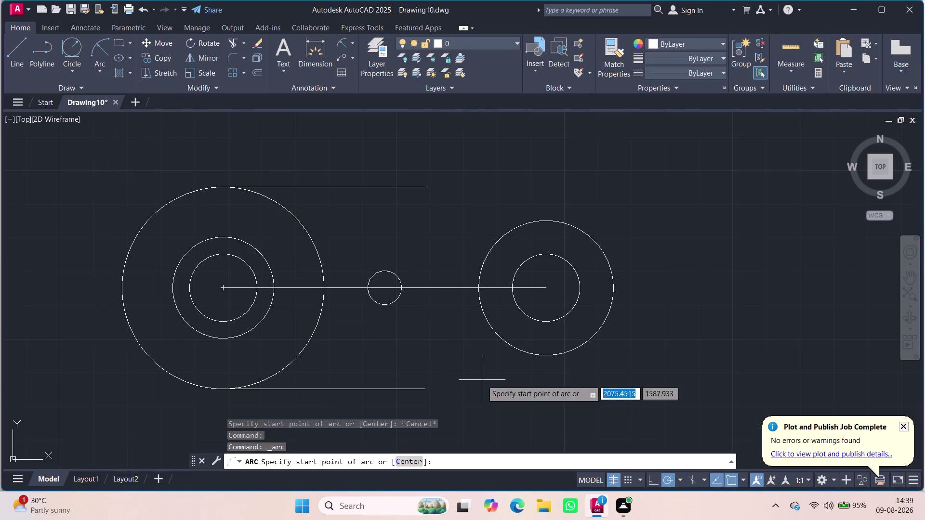
click(424, 388)
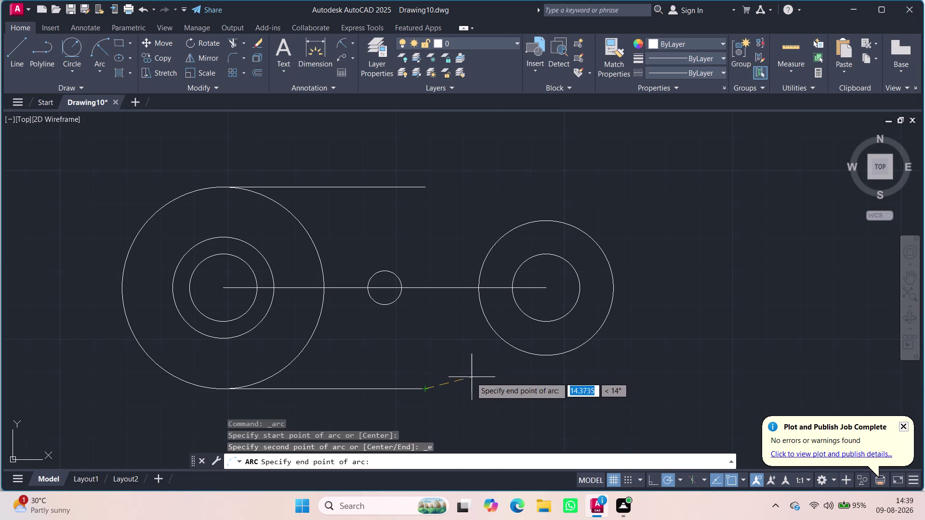
click(467, 377)
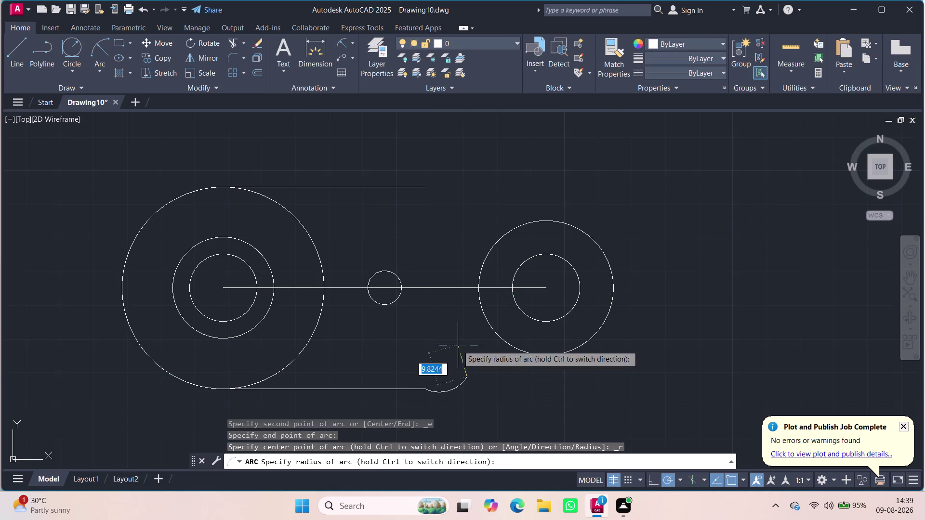
key(Escape)
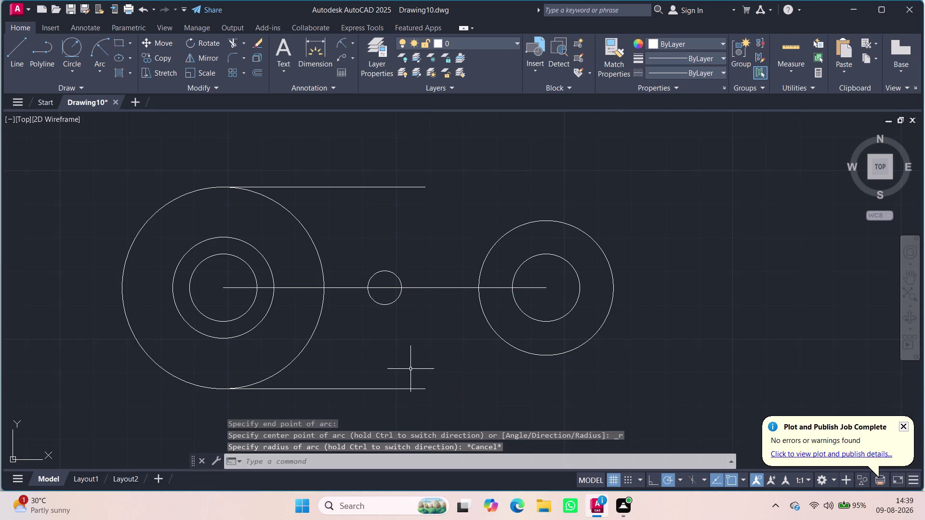
key(space)
Draw a small arc at the lower line's end with end value 15.
click(464, 380)
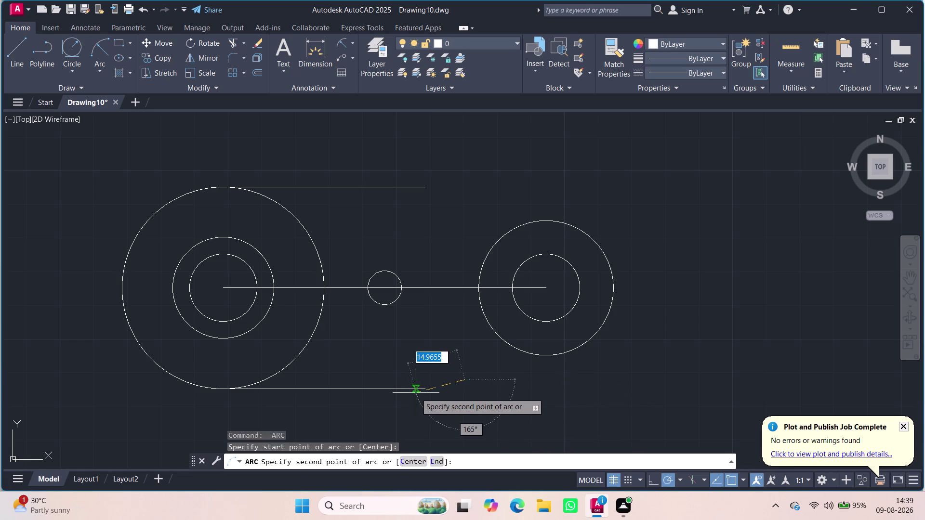
click(422, 389)
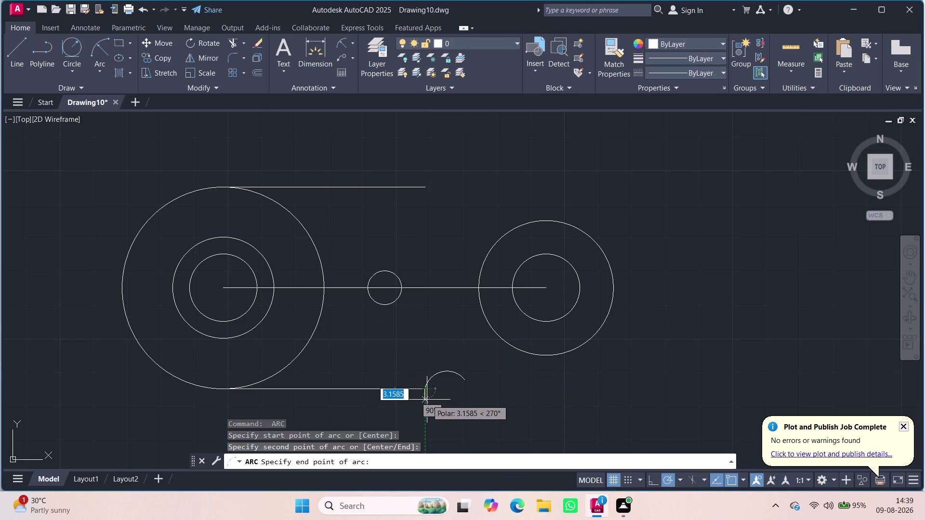
text(15)
key(Return)
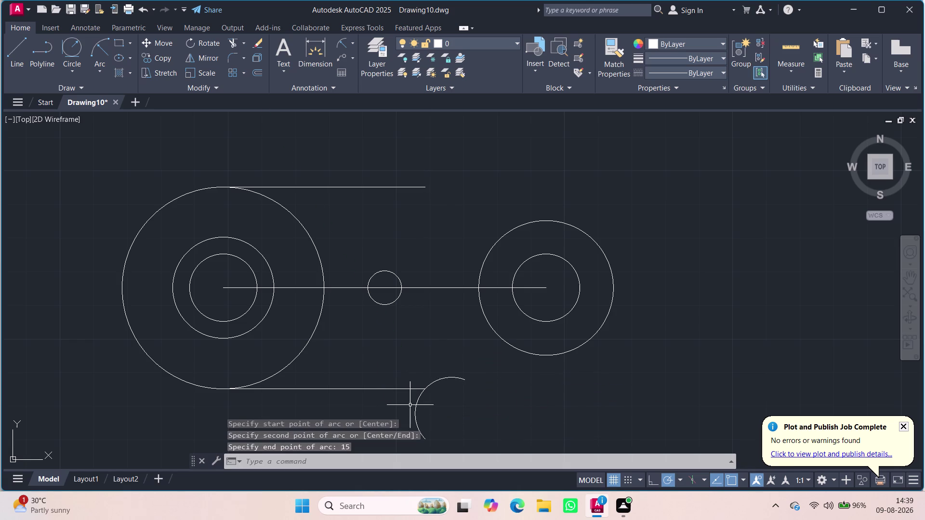
Pan up and try grip-stretching the arc's ends, then cancel.
click(413, 408)
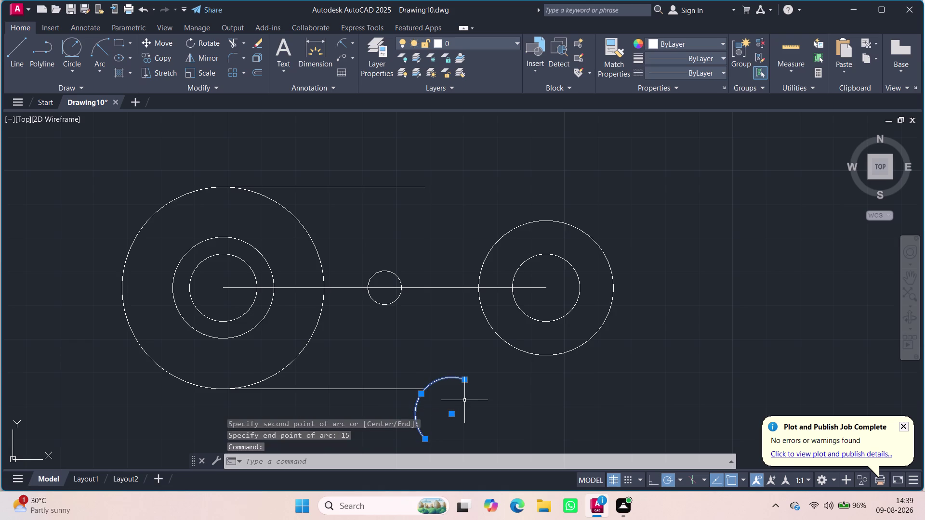
middle_drag(507, 408, 535, 342)
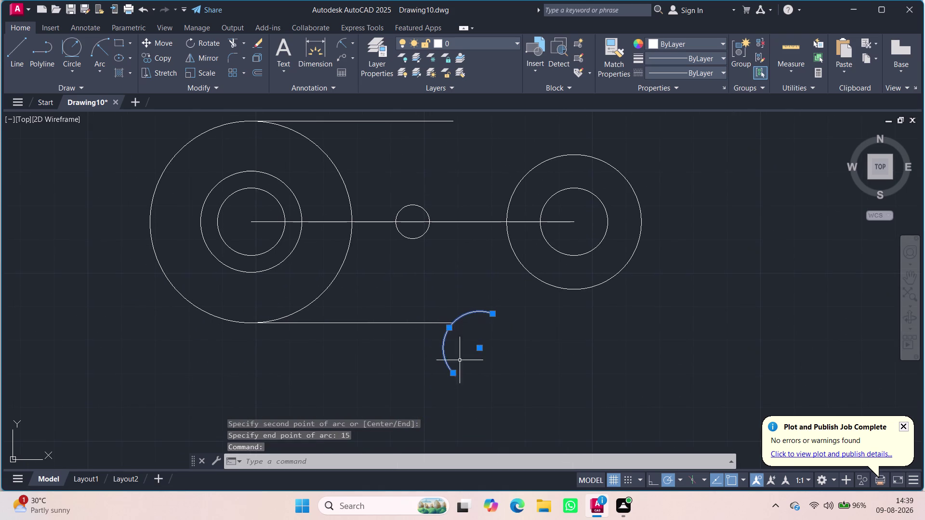
click(452, 374)
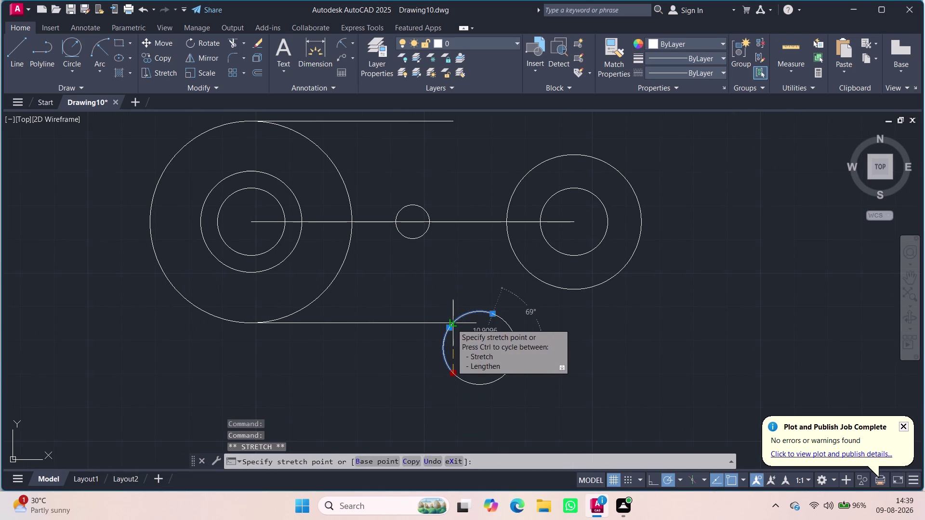
click(451, 323)
click(489, 382)
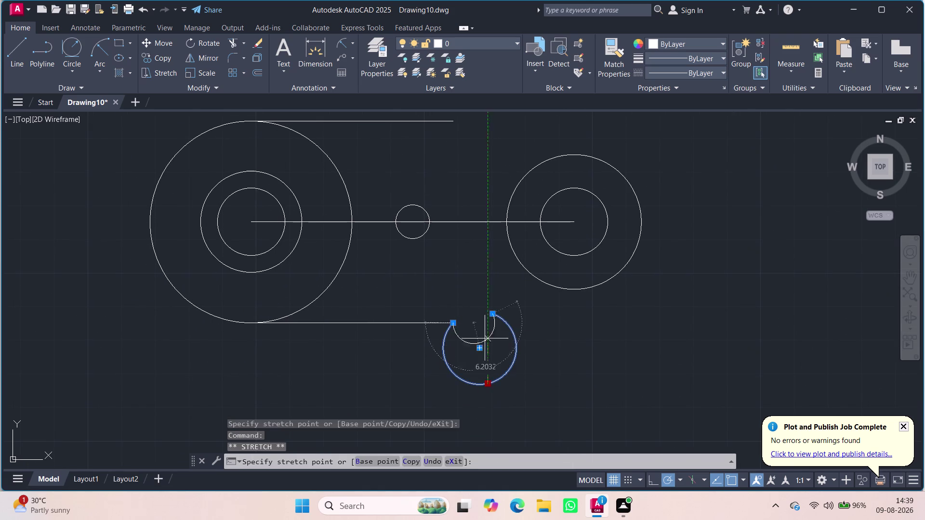
click(485, 304)
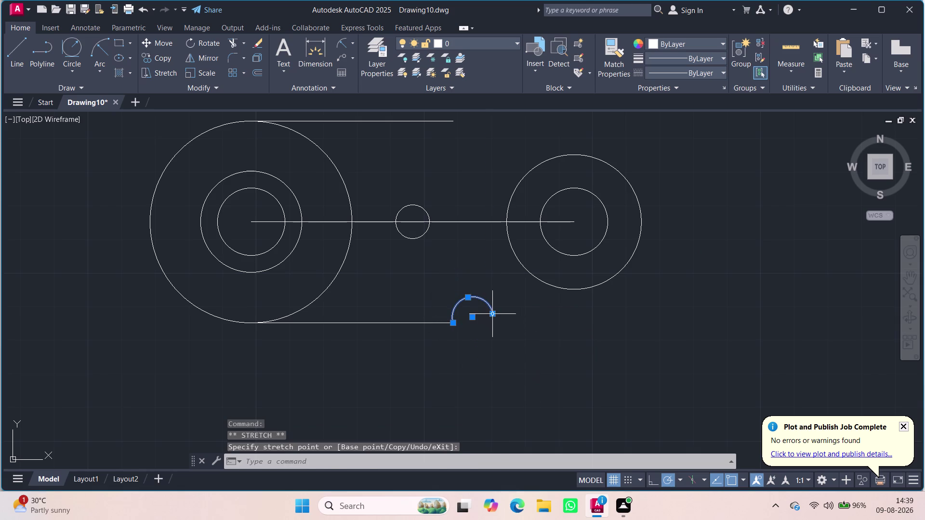
click(494, 314)
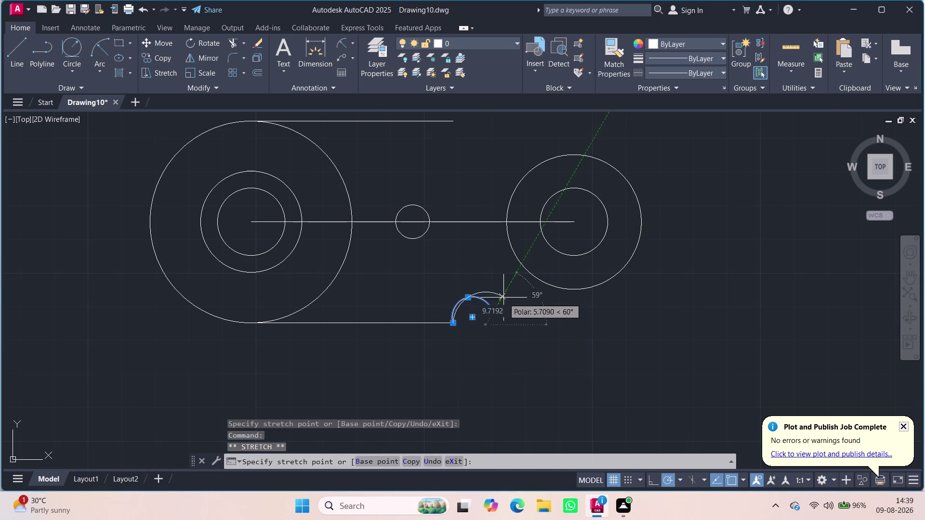
key(Escape)
key(Escape)
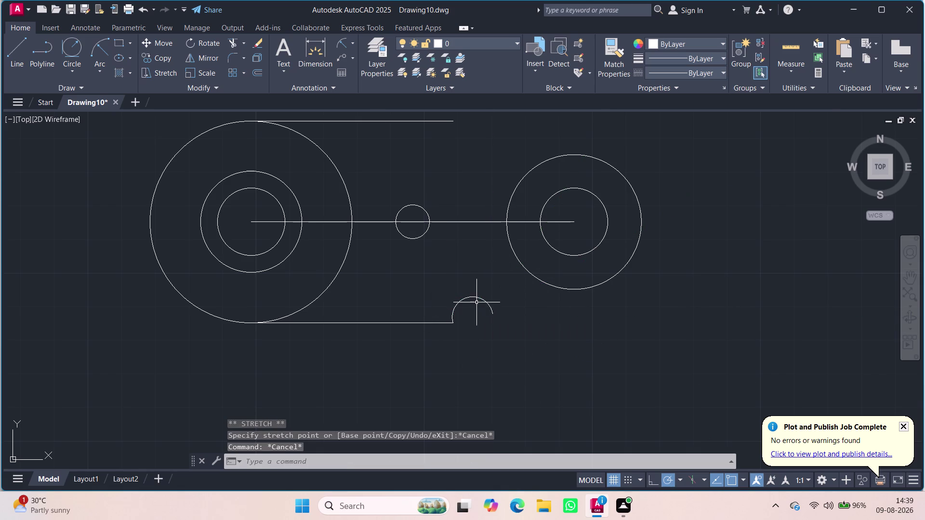
Select the arc, try deleting it, and clear the selection.
click(469, 298)
key(Delete)
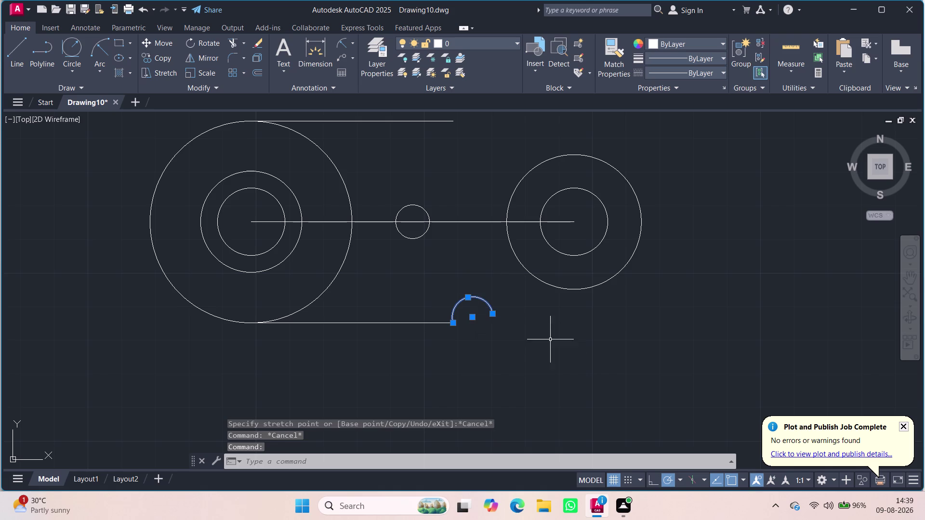
key(Delete)
key(Escape)
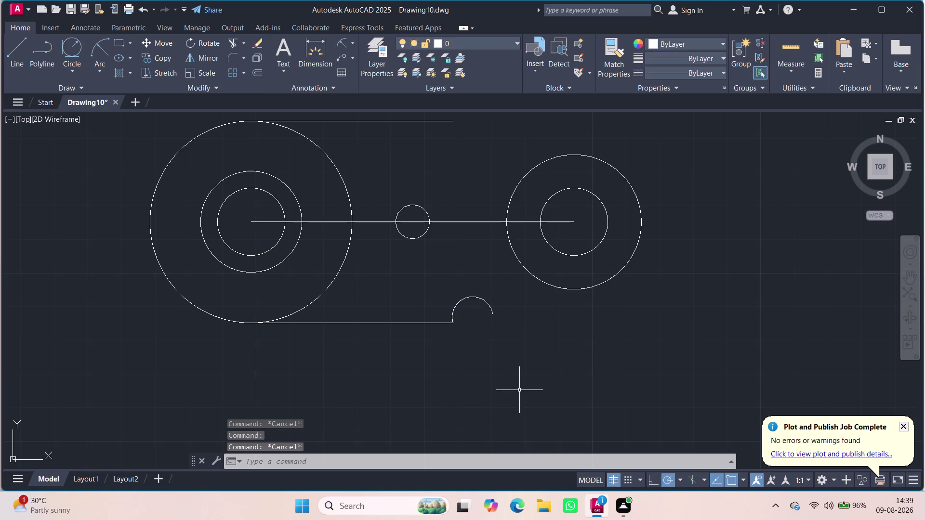
key(Escape)
key(Escape)
Window-select and erase the small arc at the lower line's end.
drag(462, 284, 525, 335)
drag(498, 338, 489, 334)
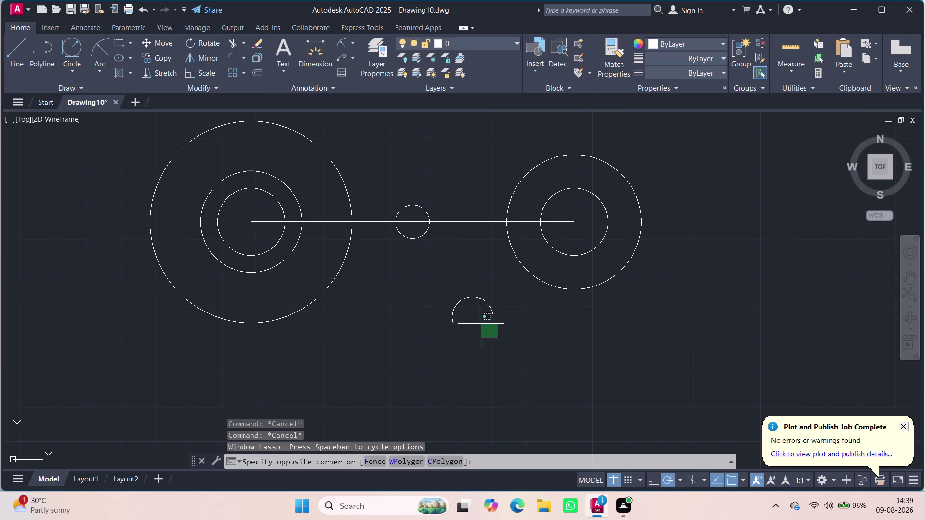
drag(489, 334, 449, 285)
key(Delete)
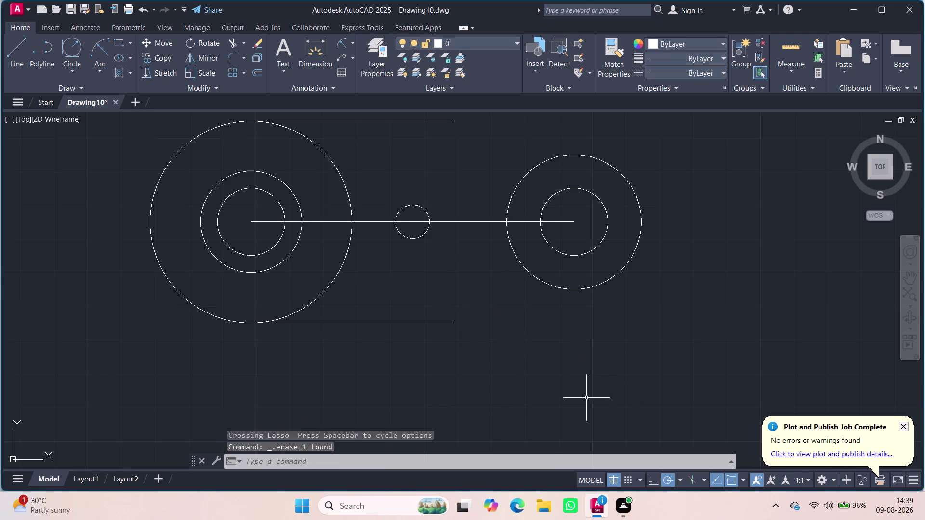
Draw a Start-End-Radius arc of radius 15 below the outline.
click(93, 42)
click(451, 403)
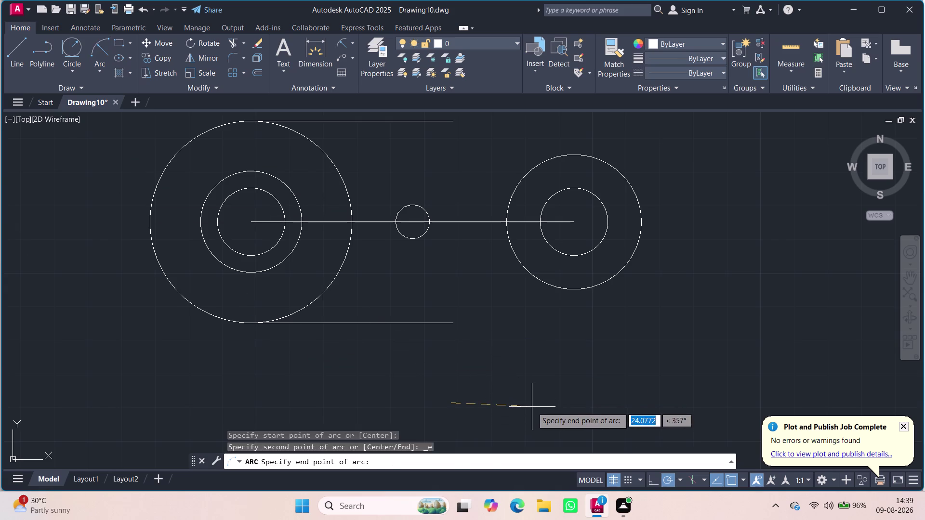
click(532, 407)
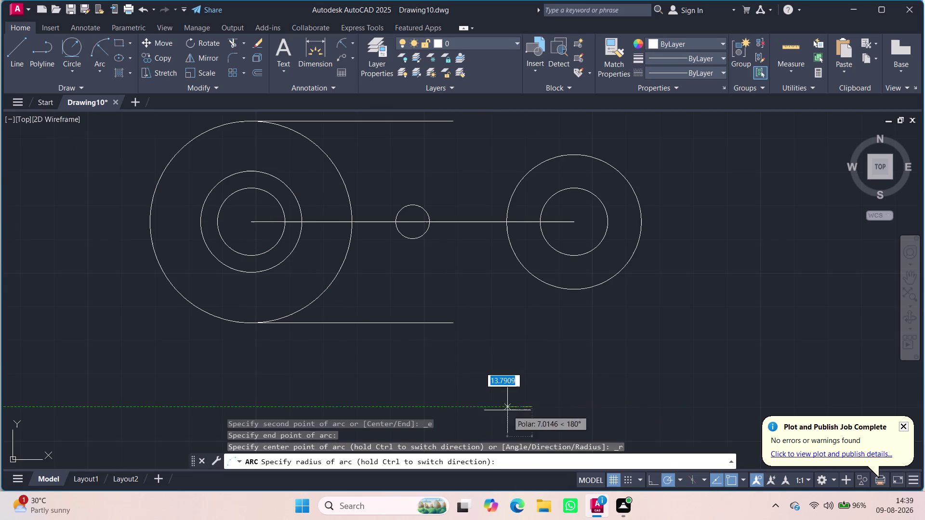
text(15)
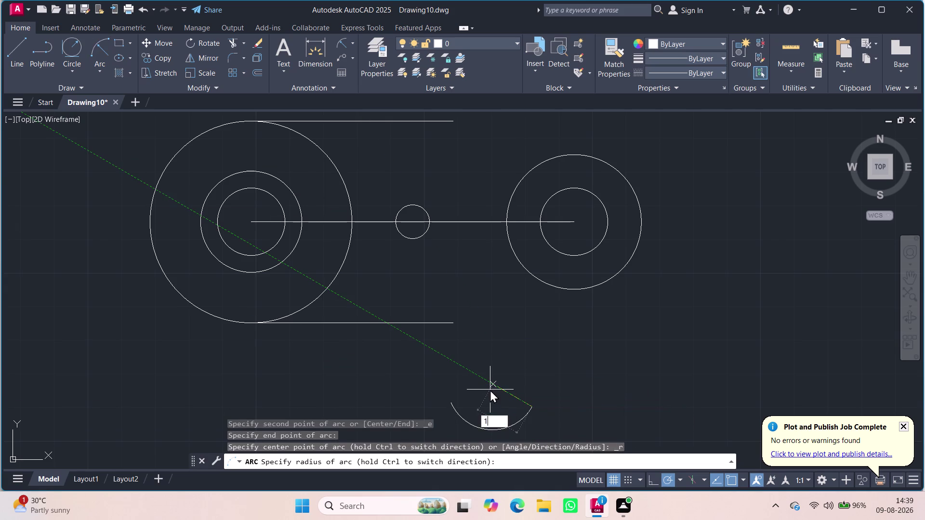
key(Return)
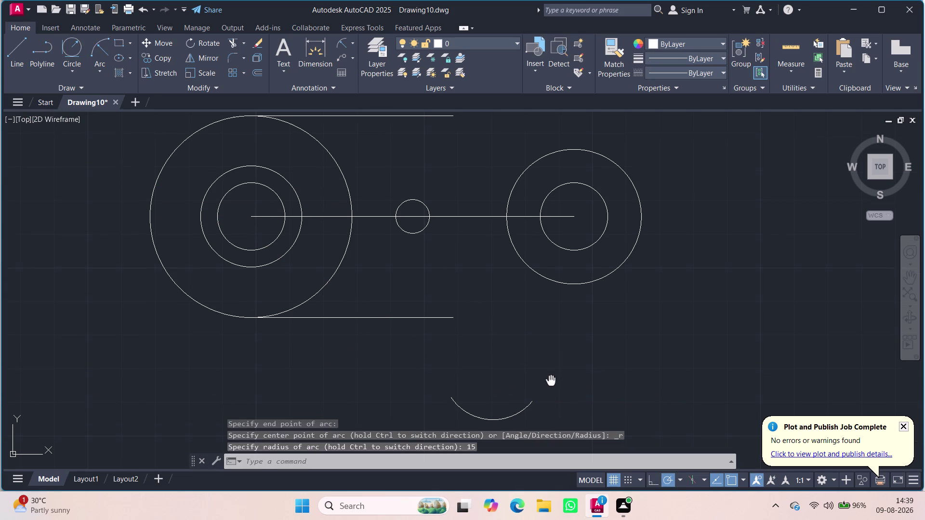